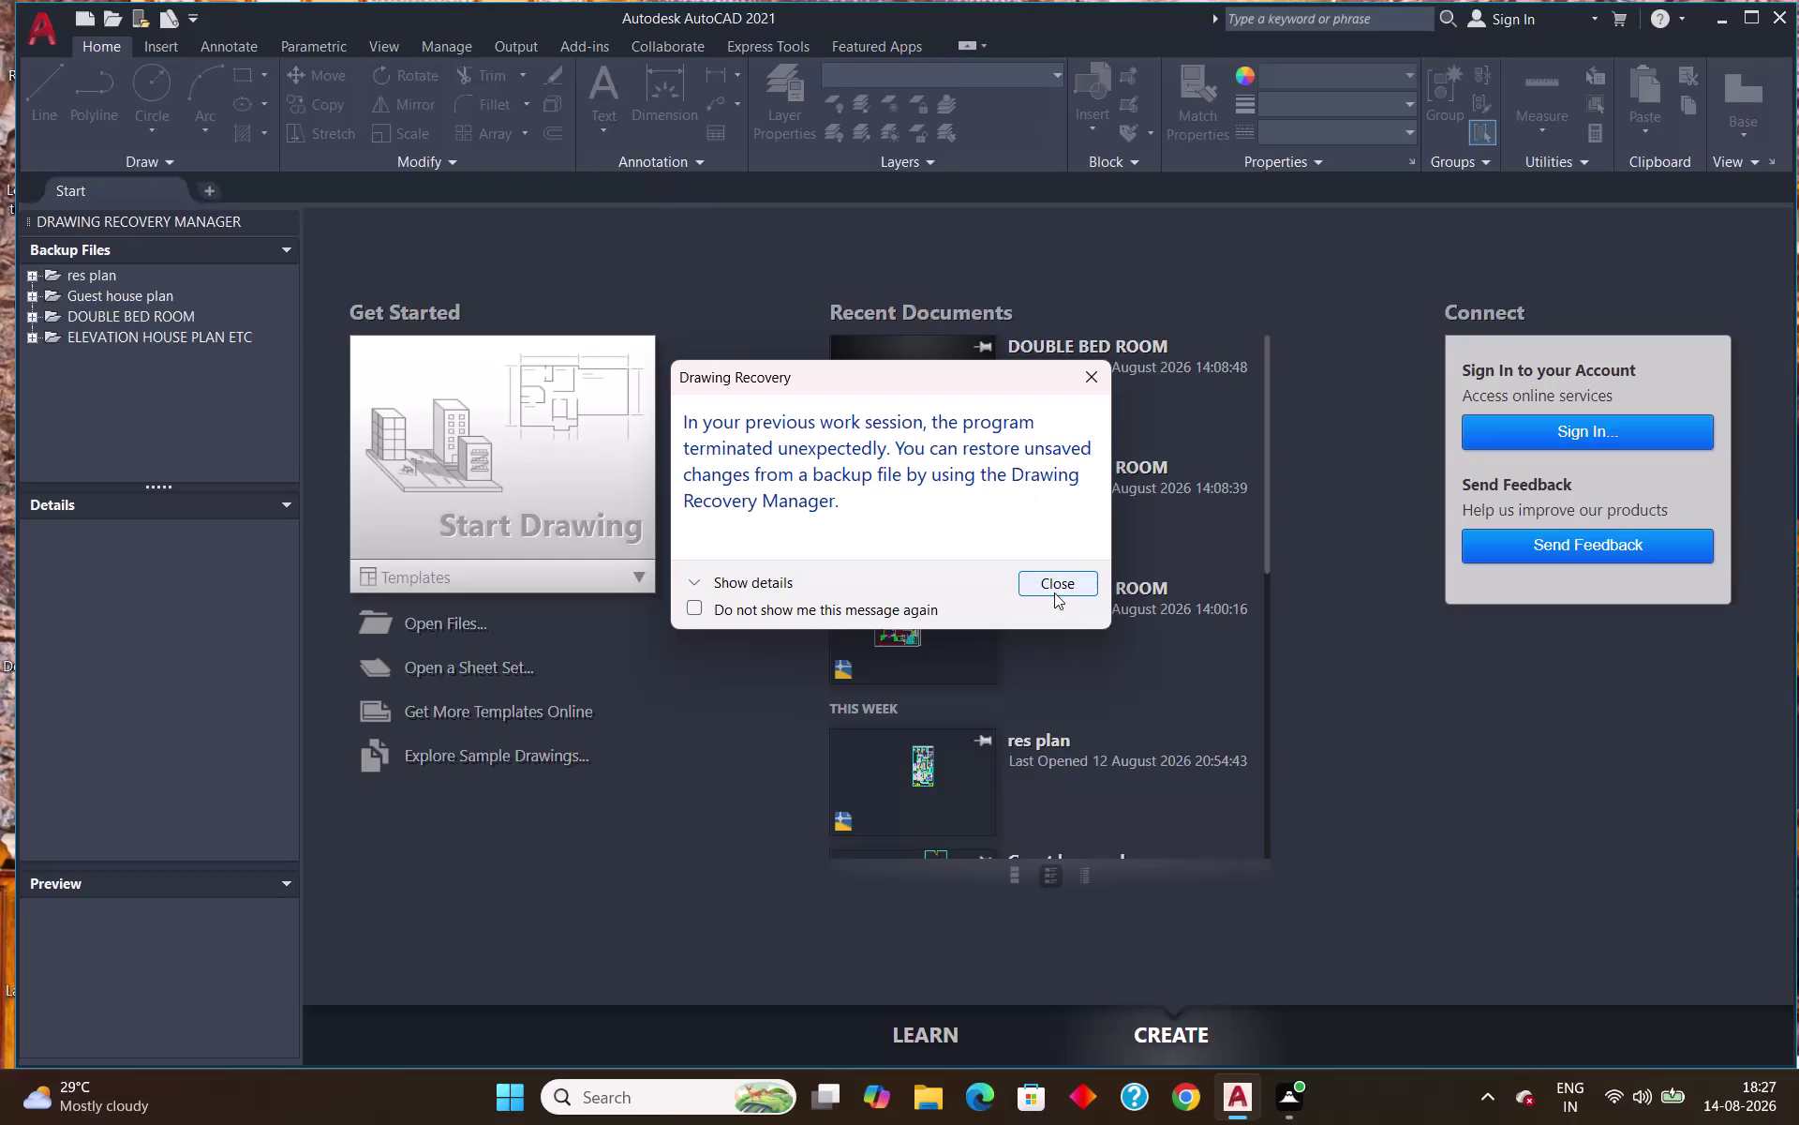
Dismiss the crash-recovery message and close the Drawing Recovery Manager palette.
click(1099, 374)
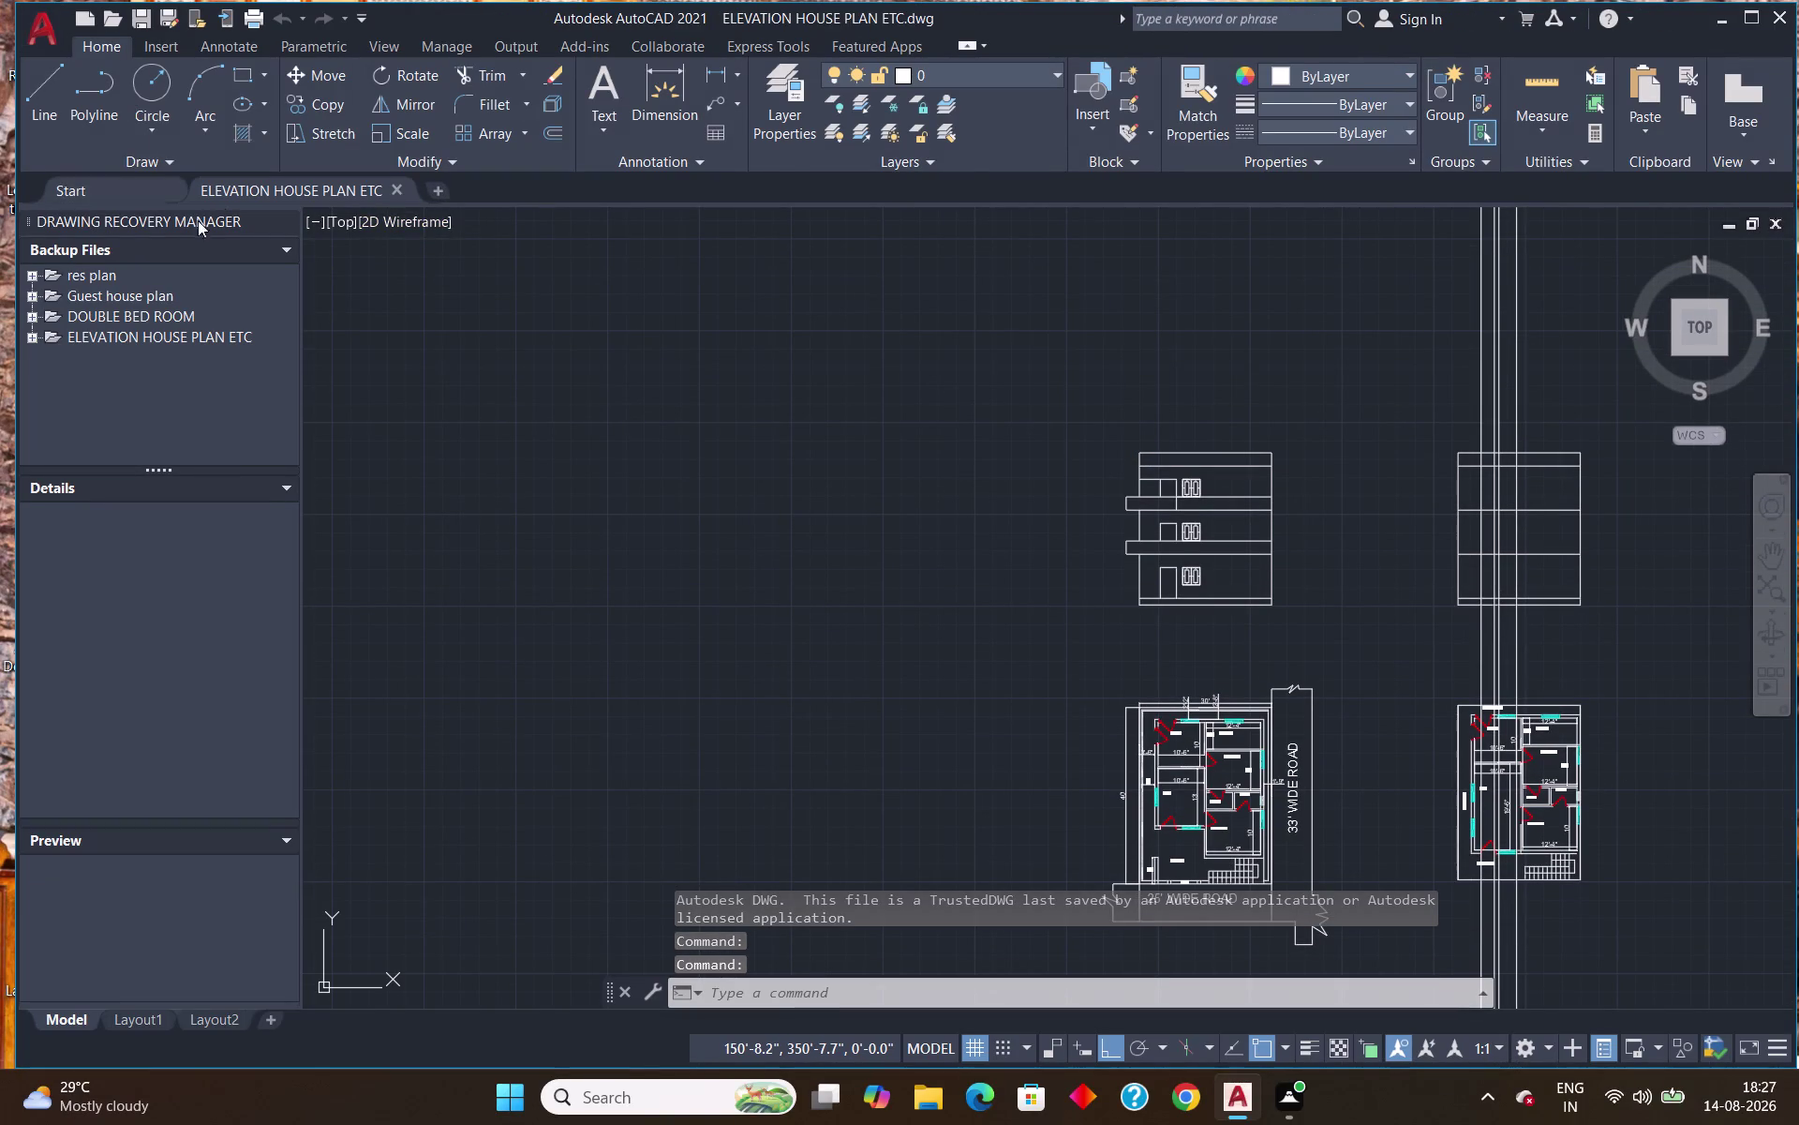
click(282, 219)
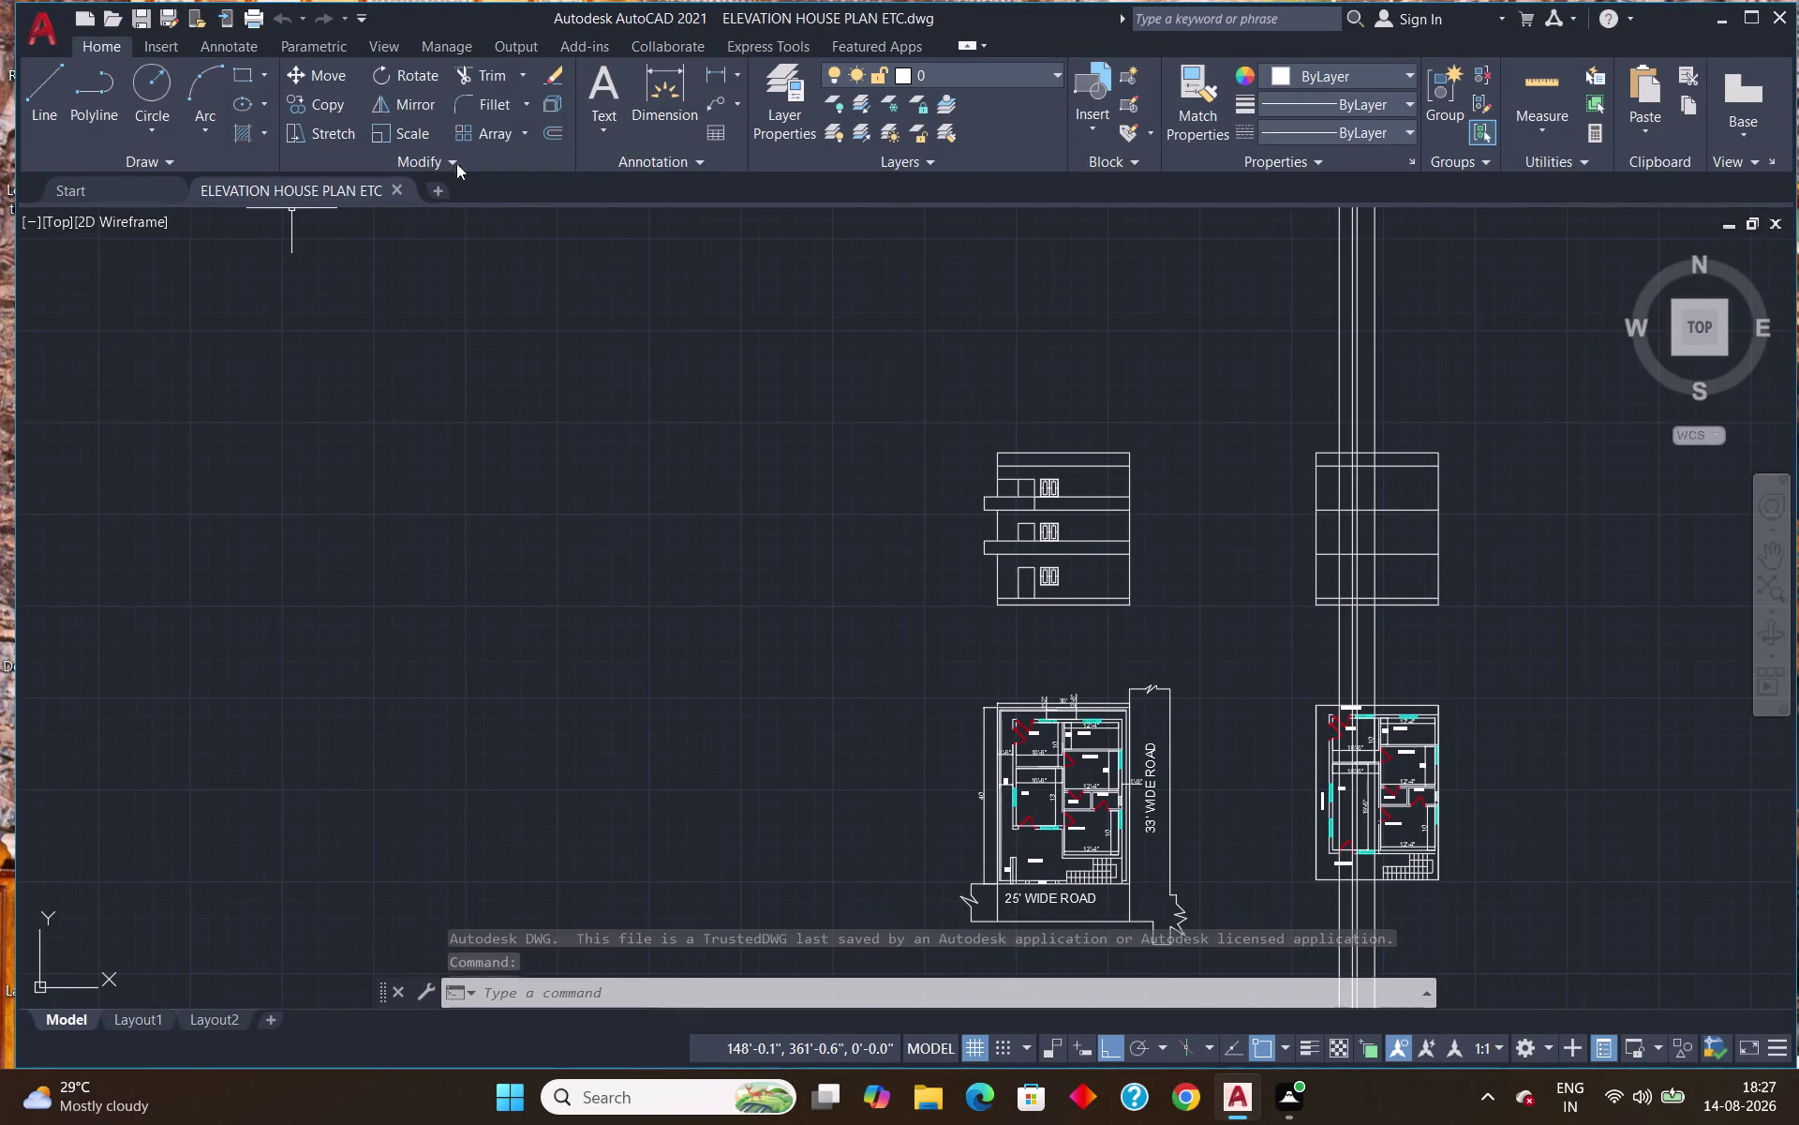
click(1752, 13)
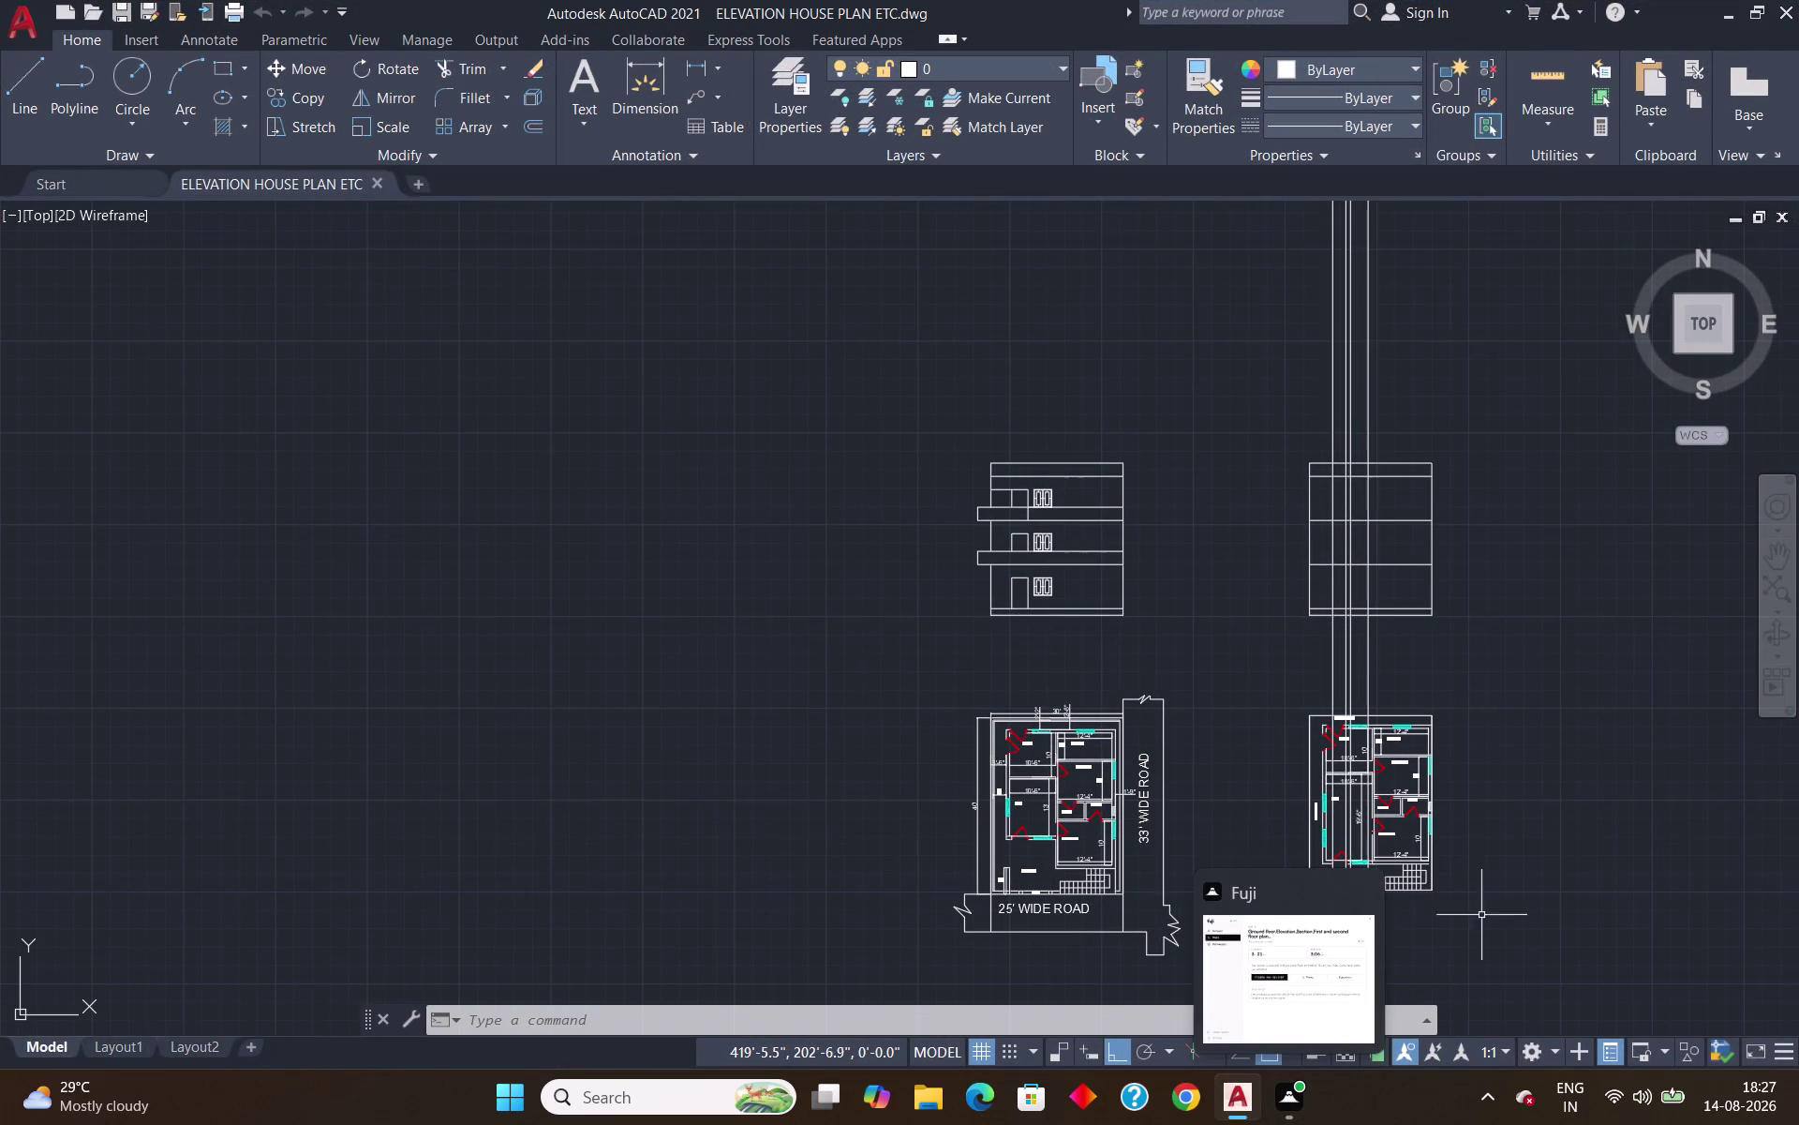
Pan and zoom to frame the house elevation and floor plans together.
scroll(up, 3)
middle_drag(1484, 904, 1448, 913)
scroll(down, 3)
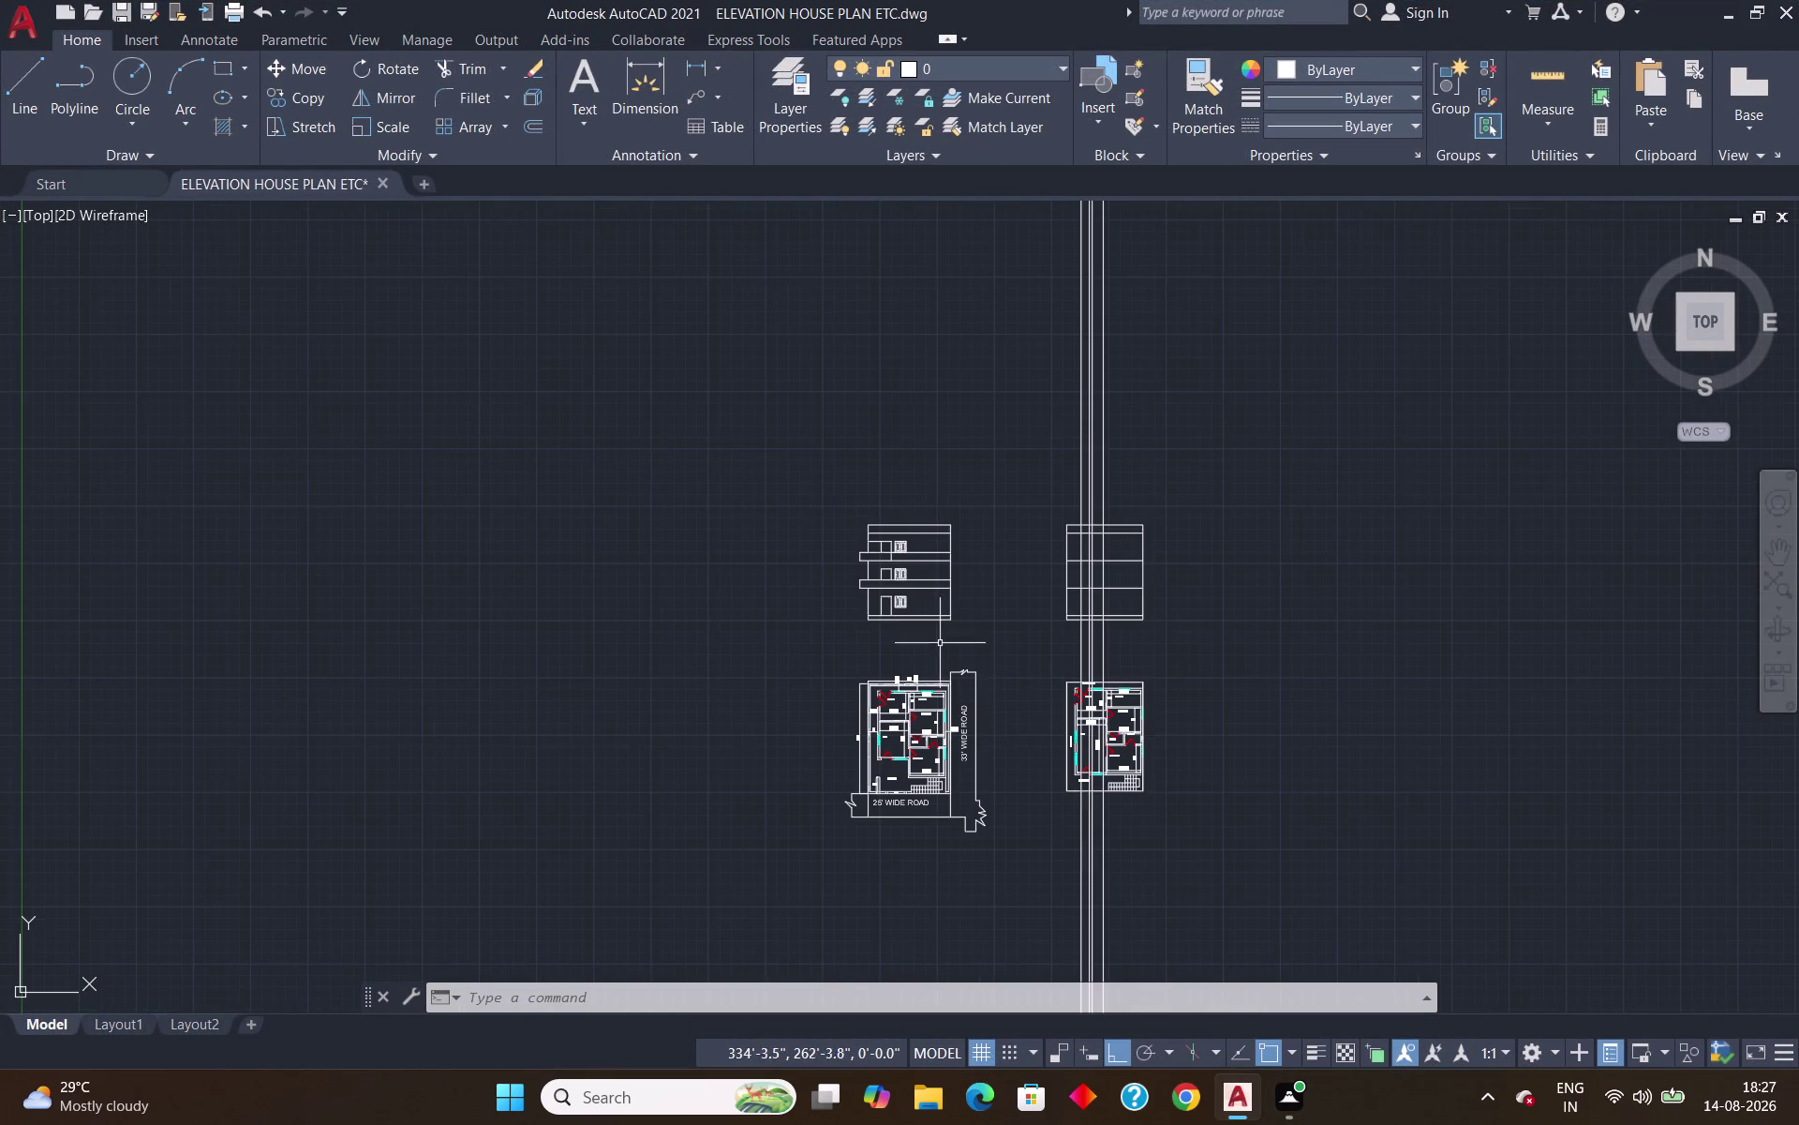
scroll(up, 3)
scroll(down, 3)
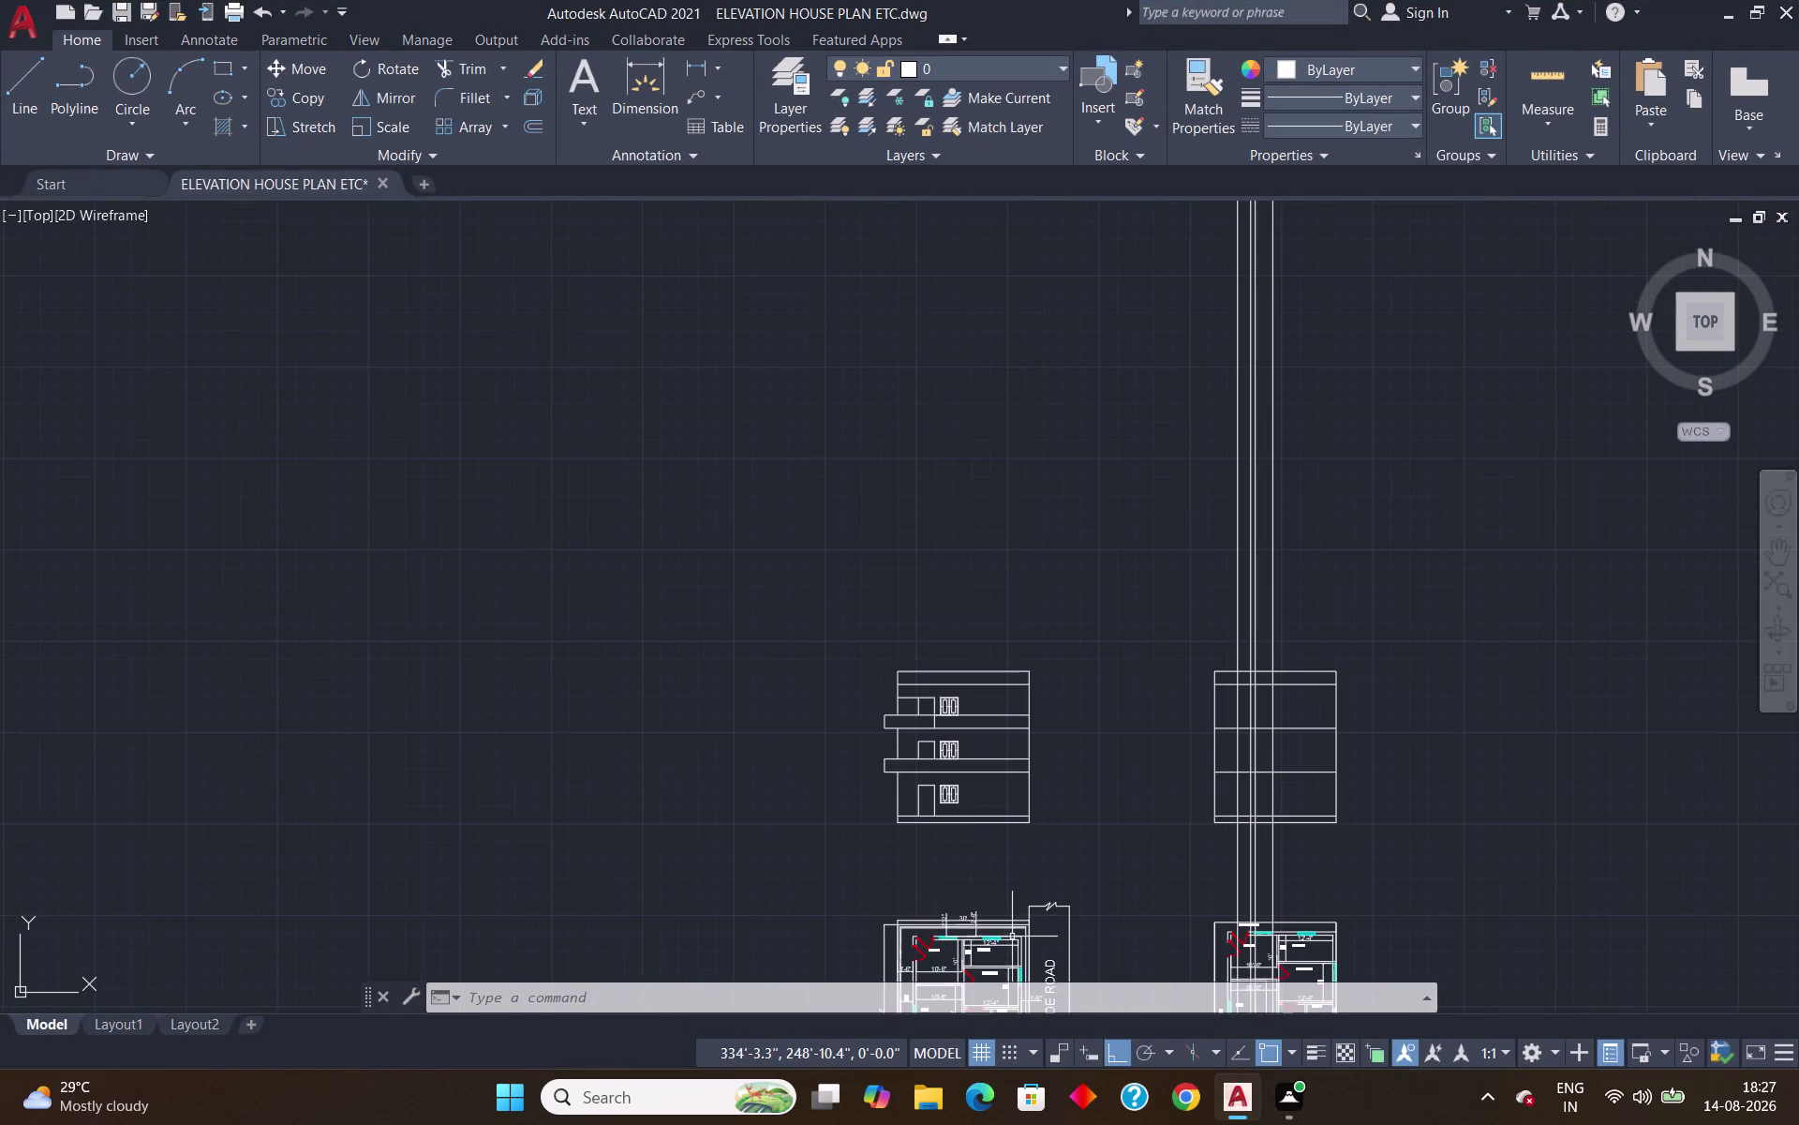
middle_drag(1014, 939, 932, 799)
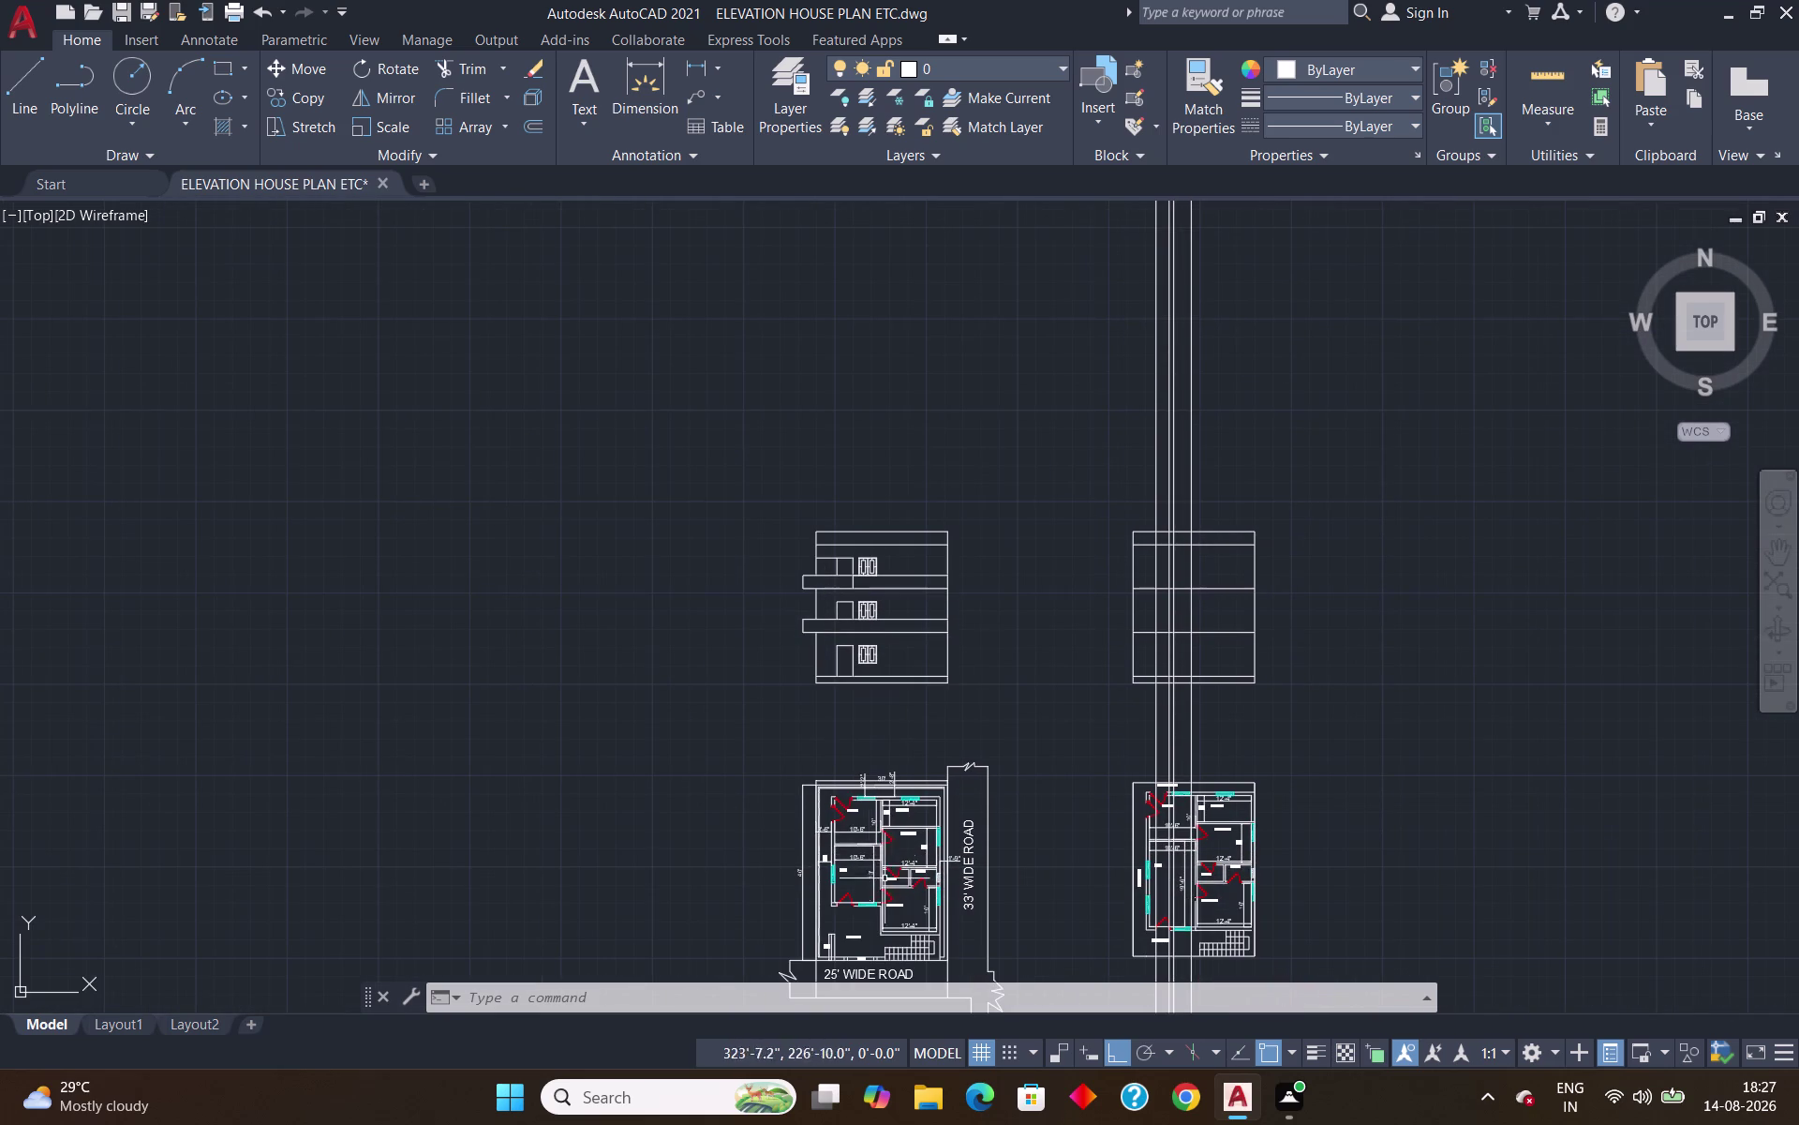
middle_drag(906, 925, 867, 778)
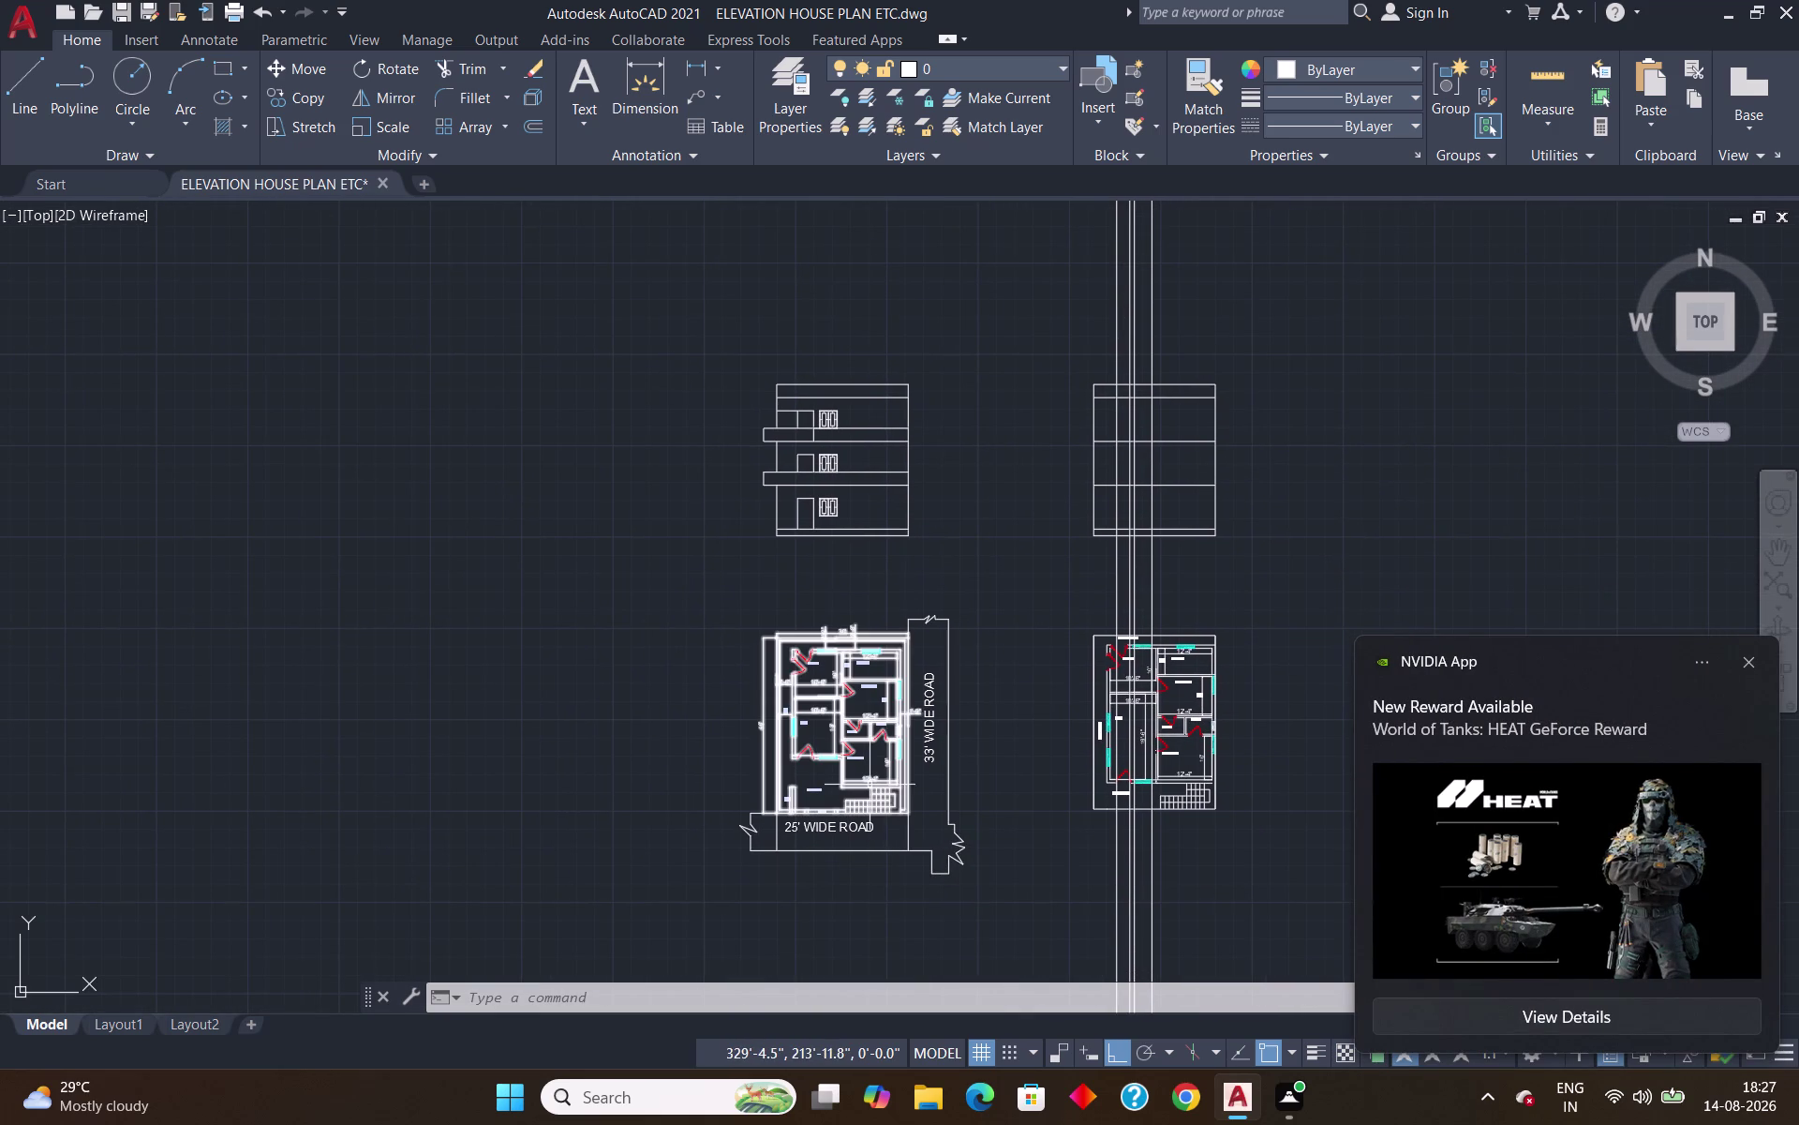
scroll(up, 3)
scroll(down, 3)
scroll(up, 3)
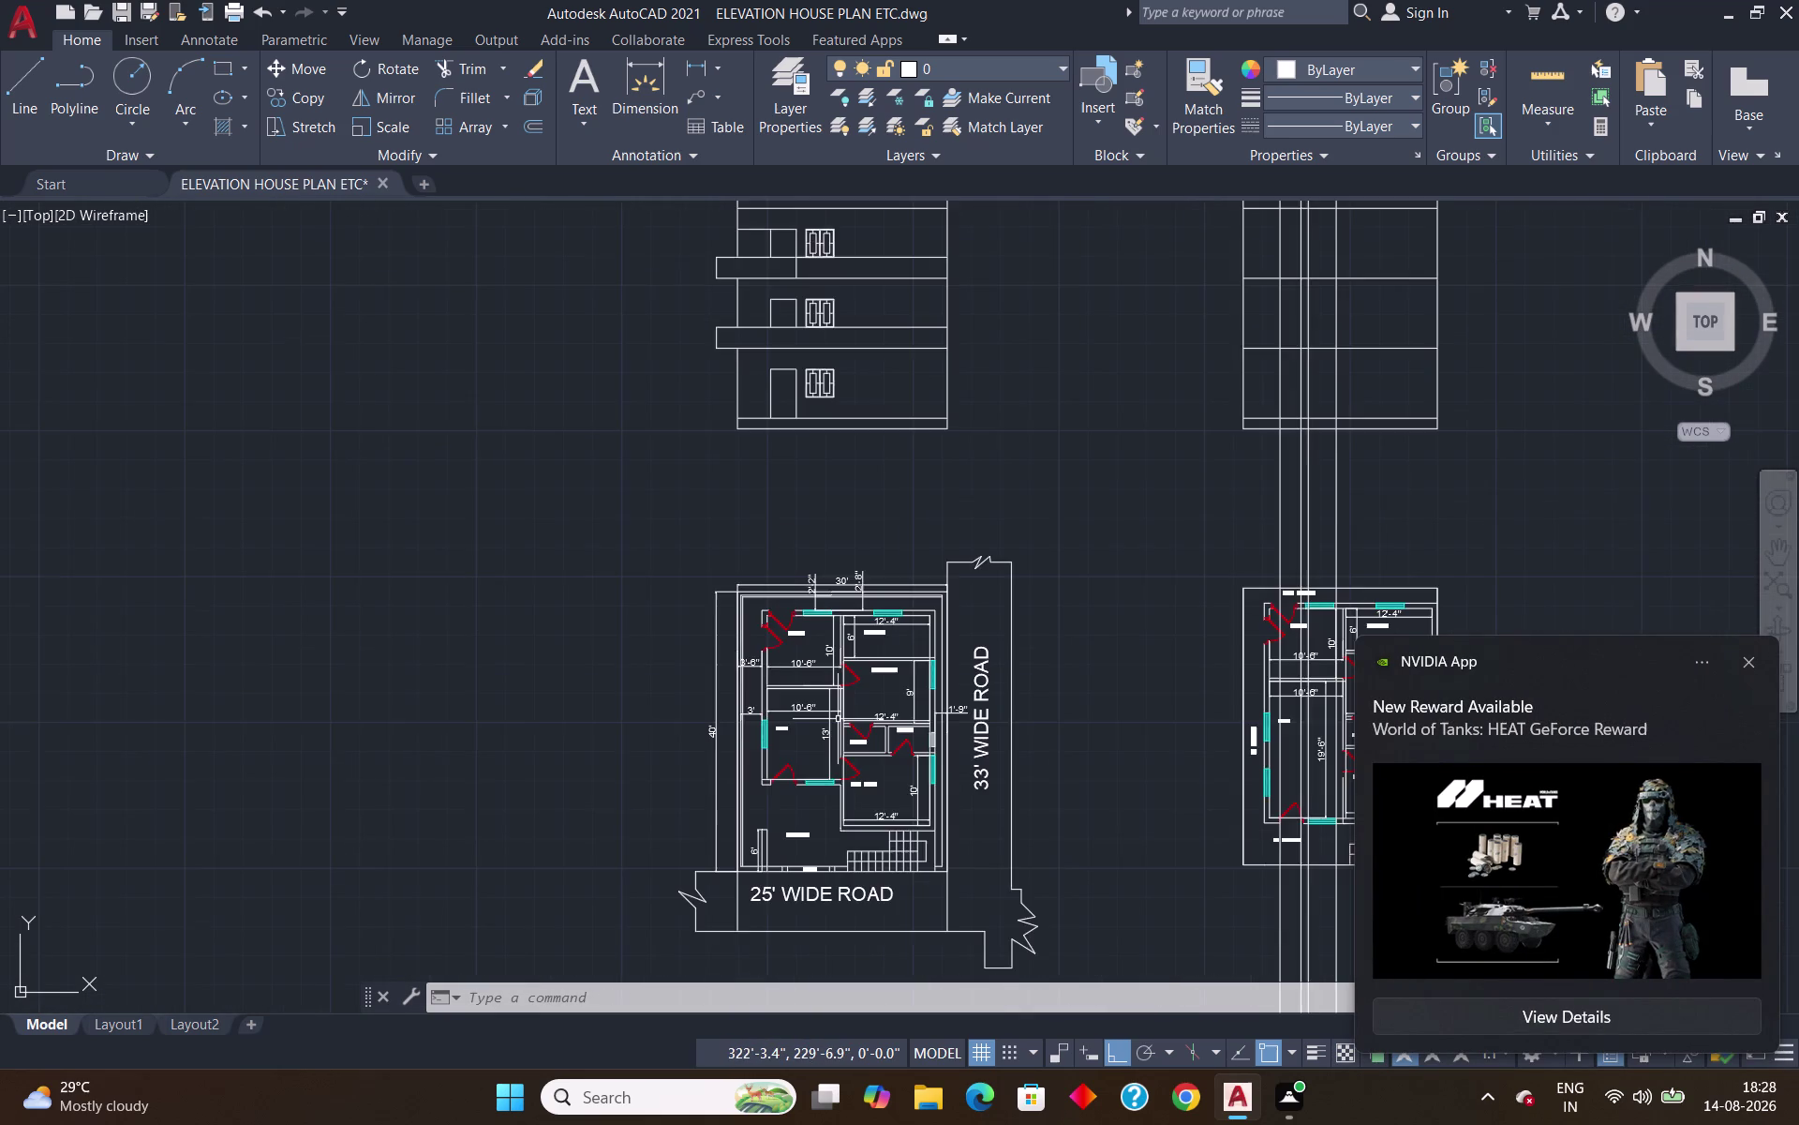
scroll(down, 3)
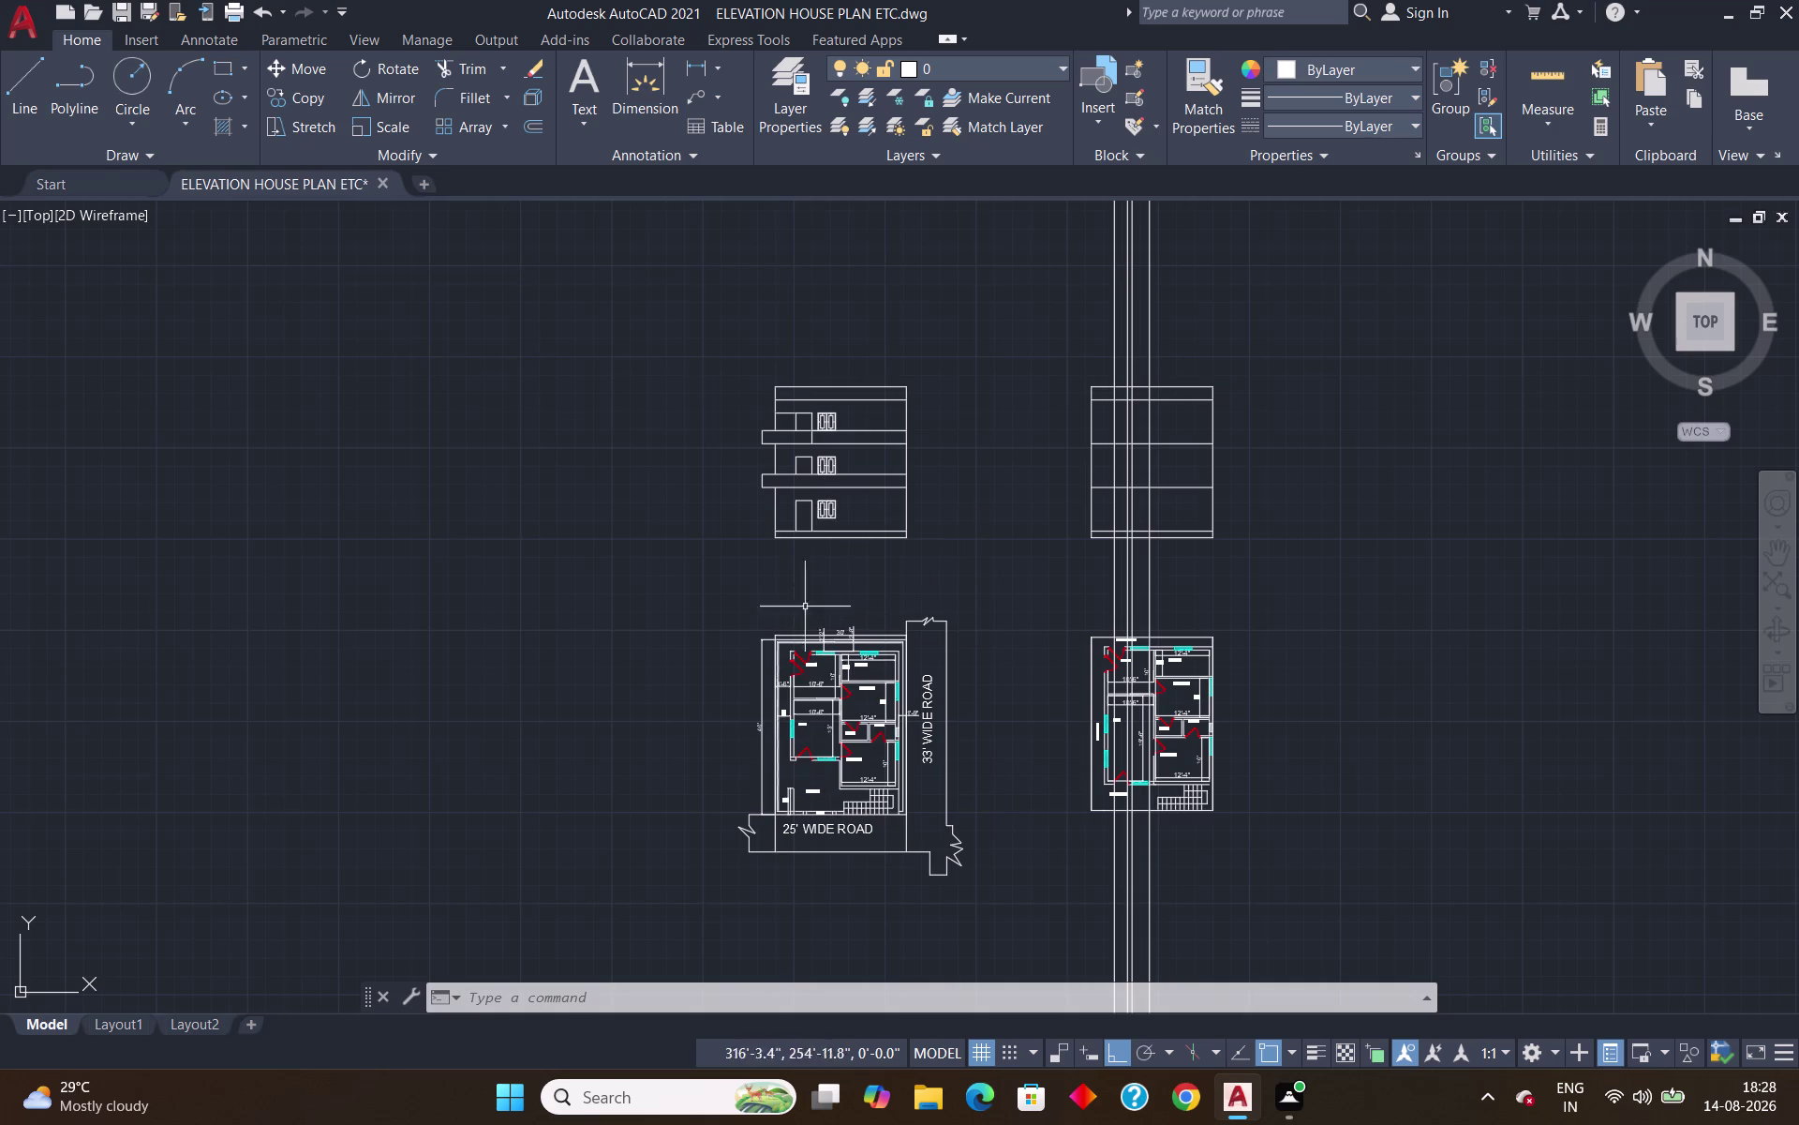
scroll(up, 3)
Draw a short ground line extending left from the elevation's bottom-left corner.
key(l)
key(Return)
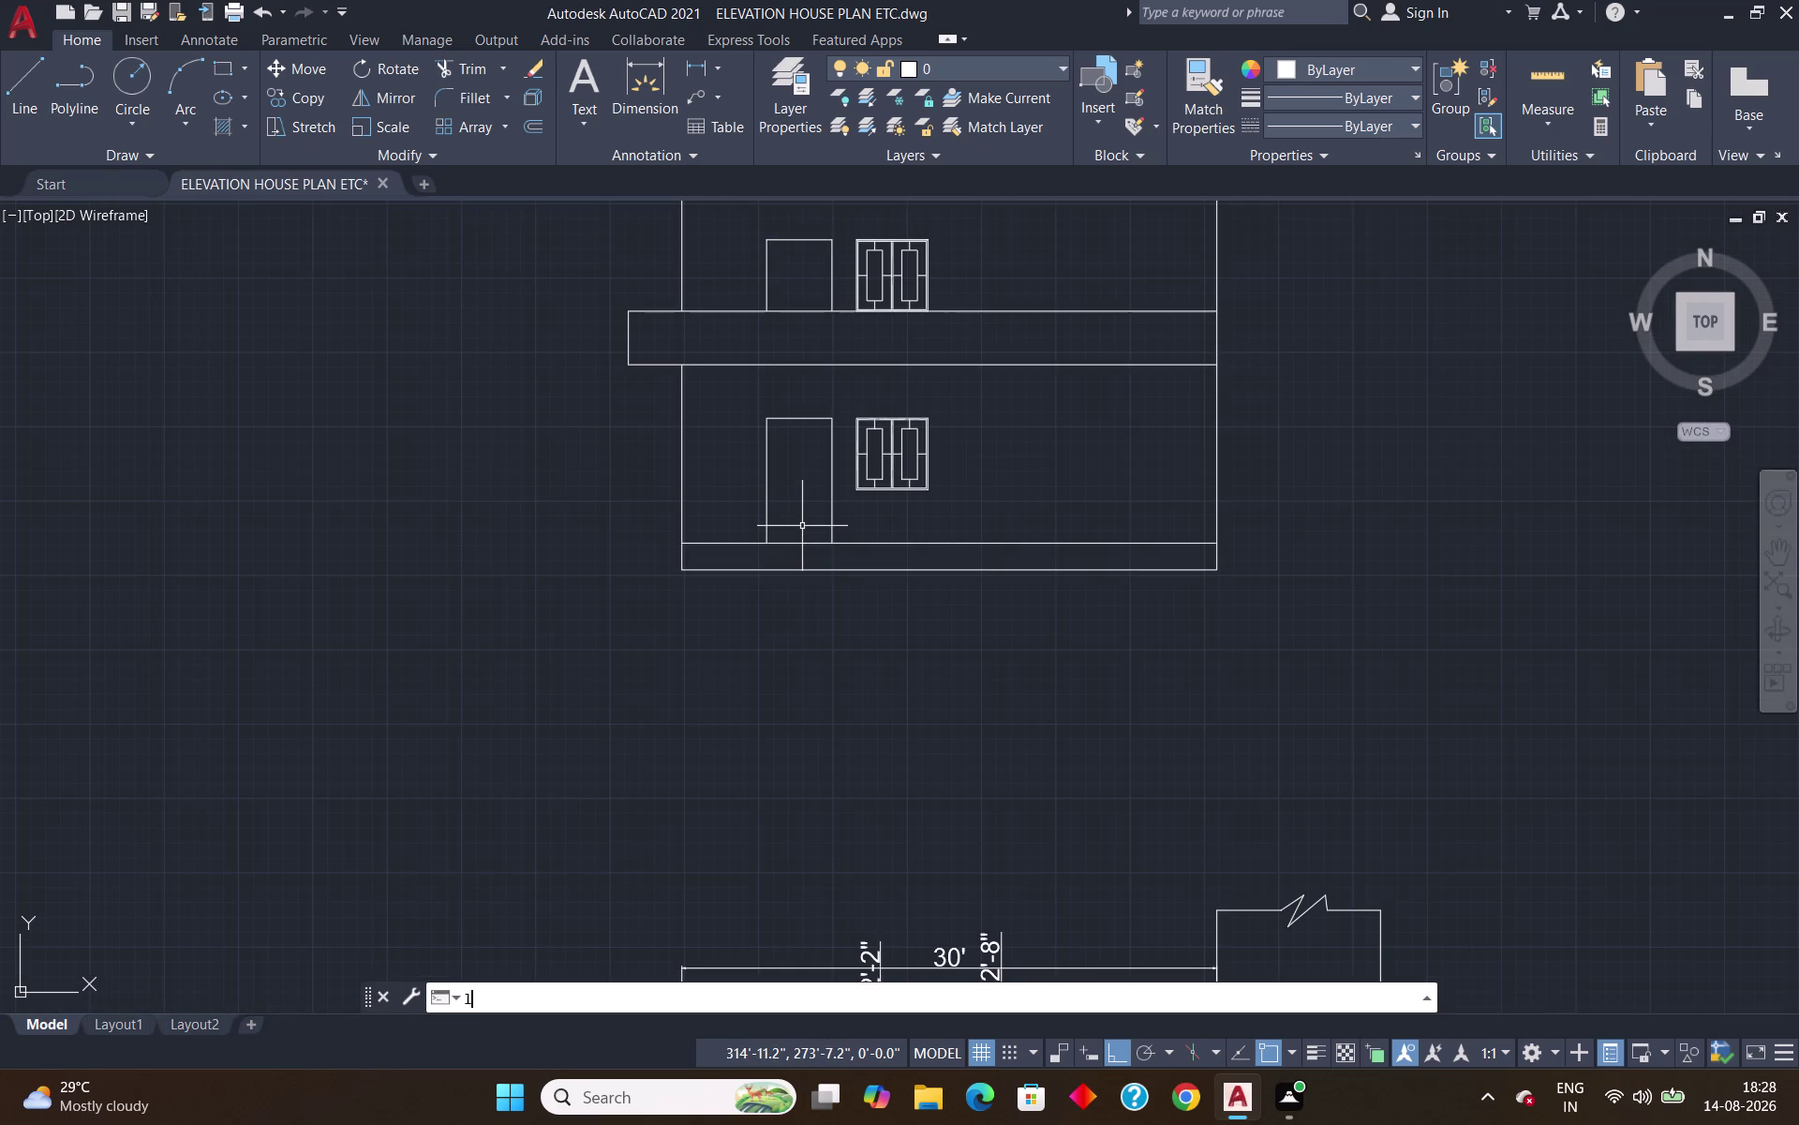
click(681, 571)
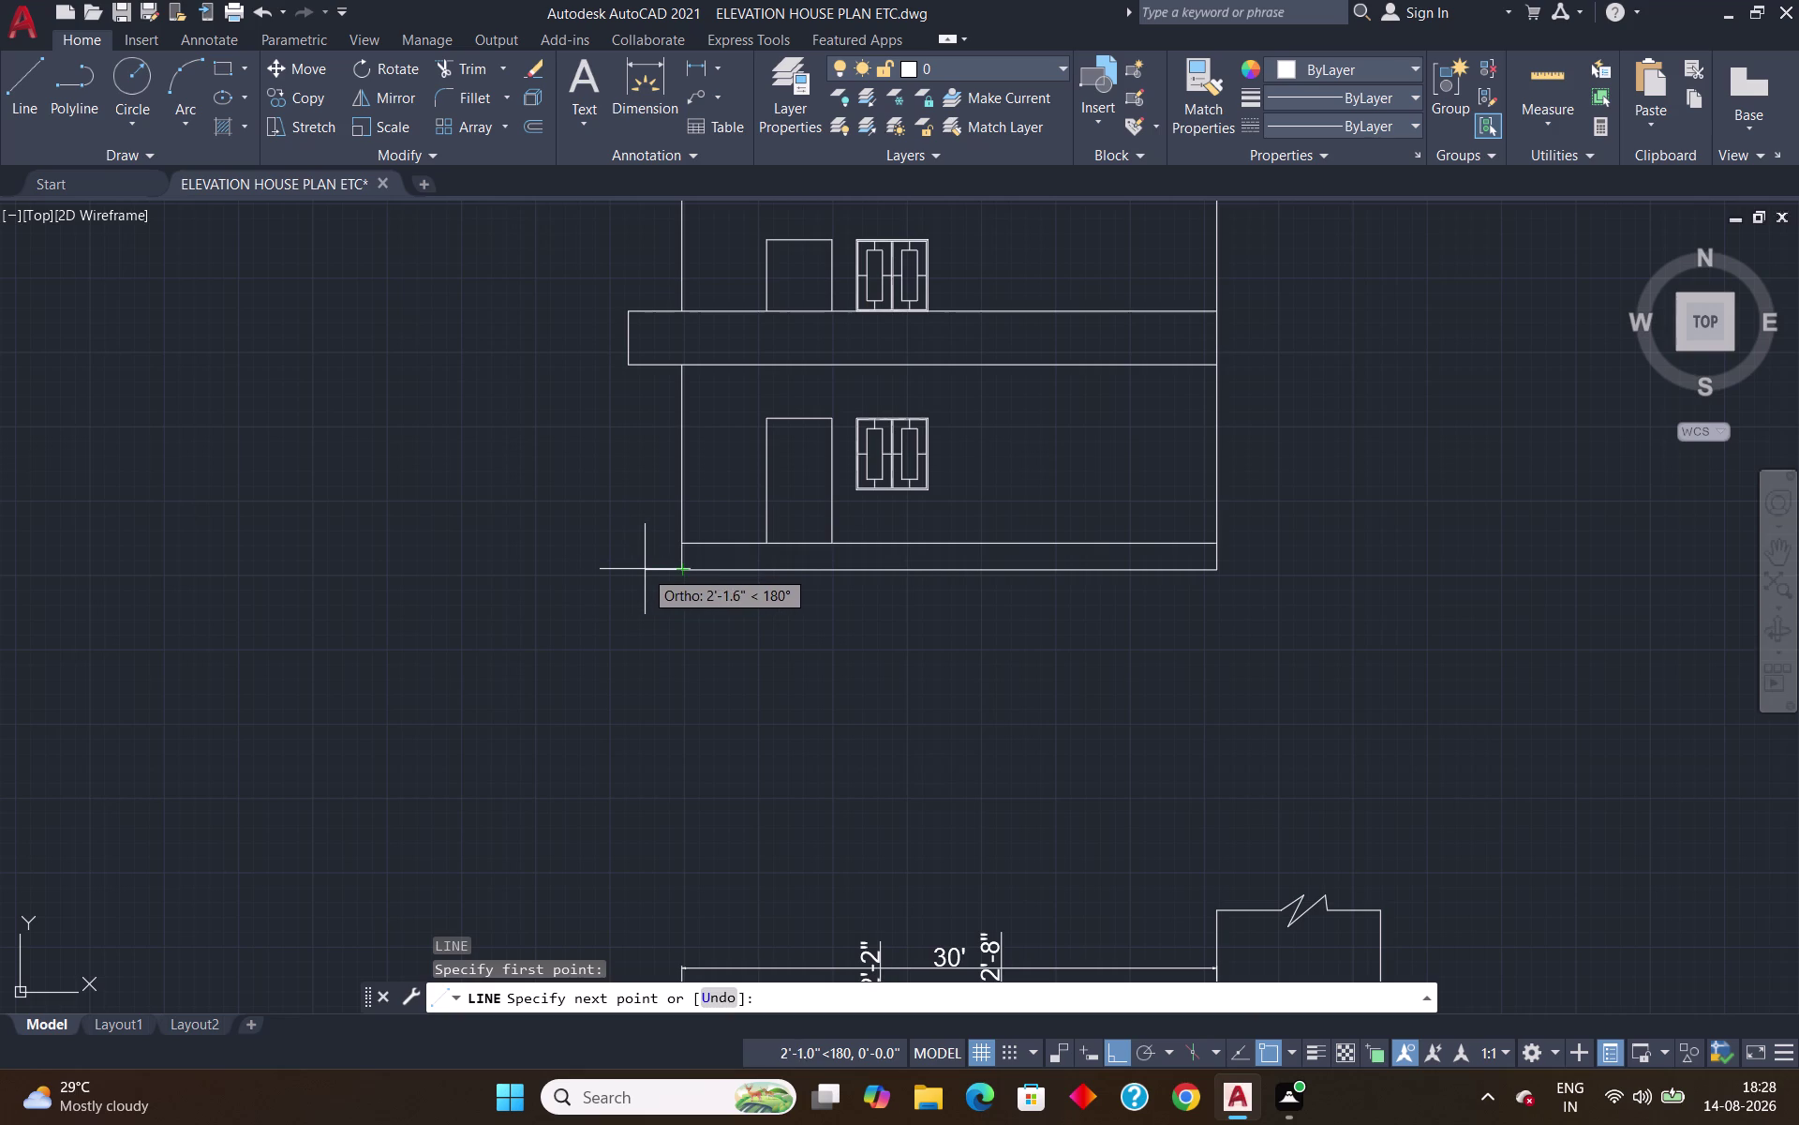
click(650, 572)
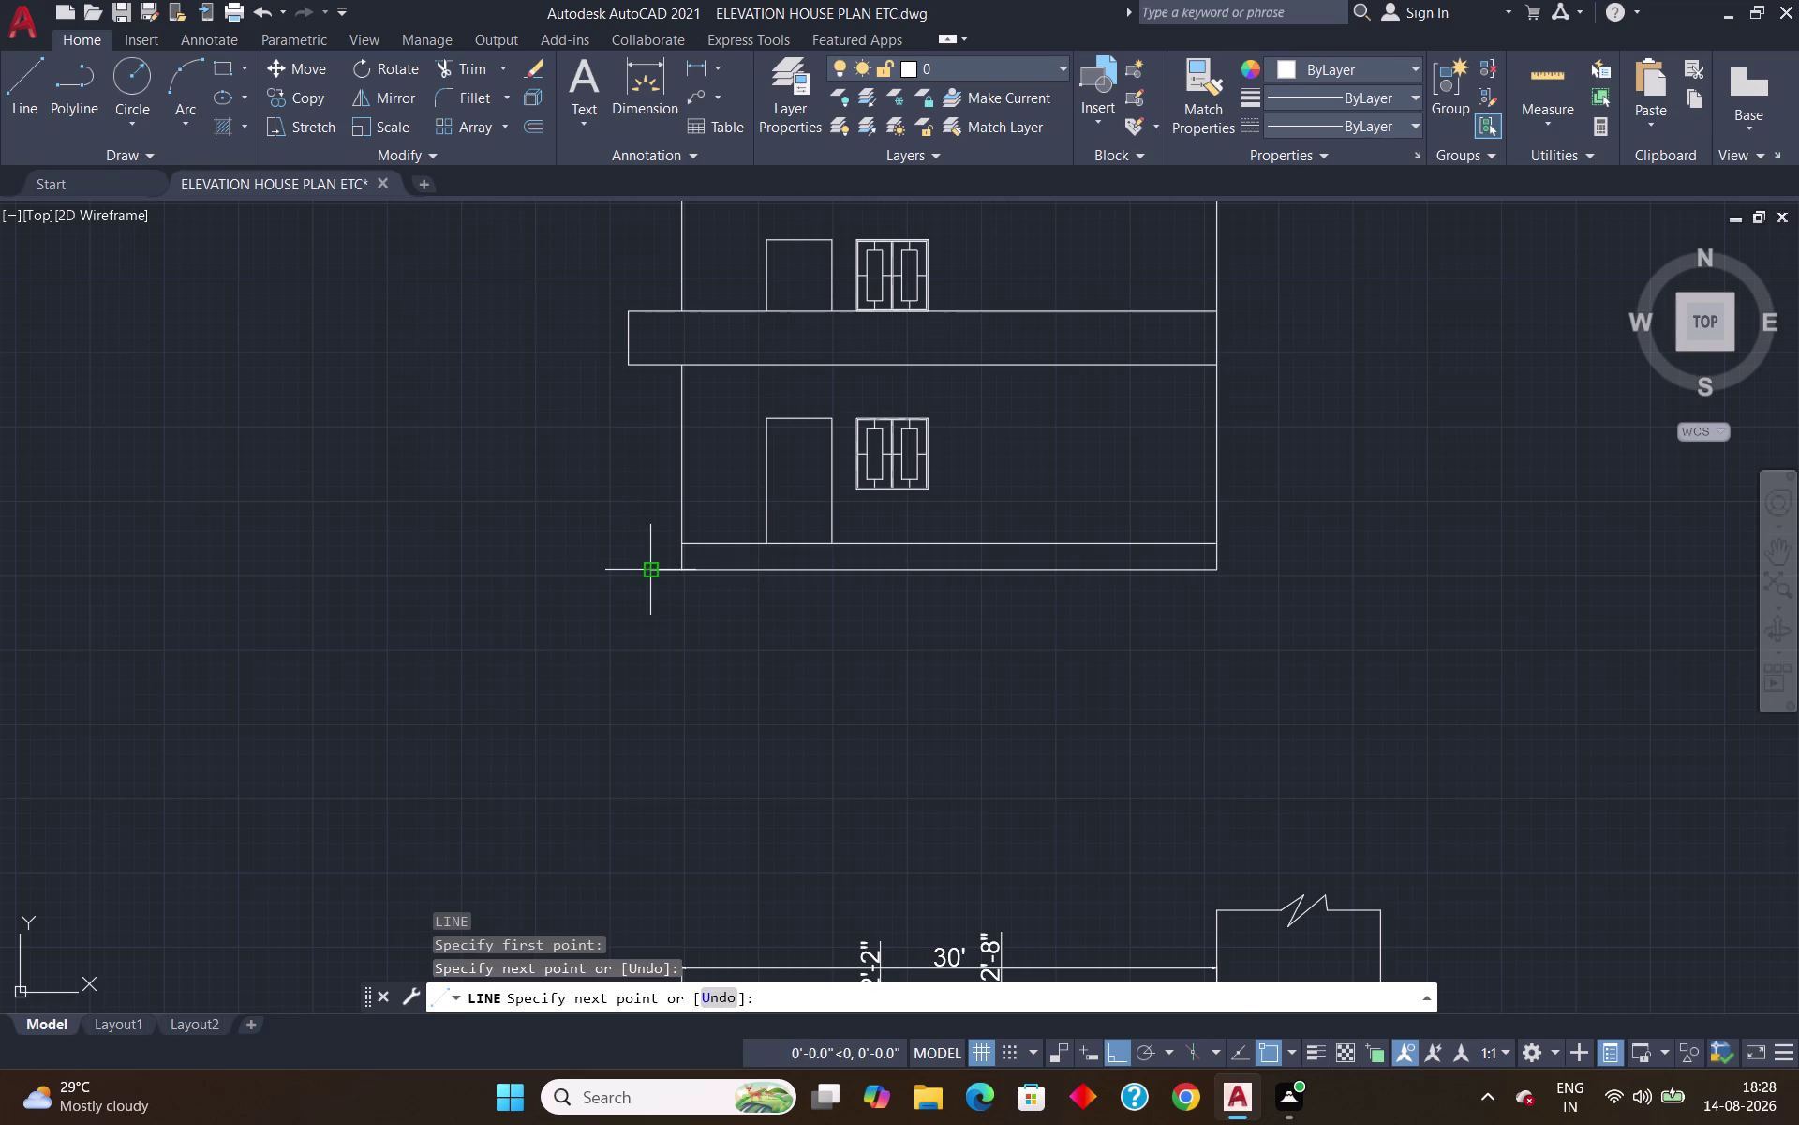
key(Return)
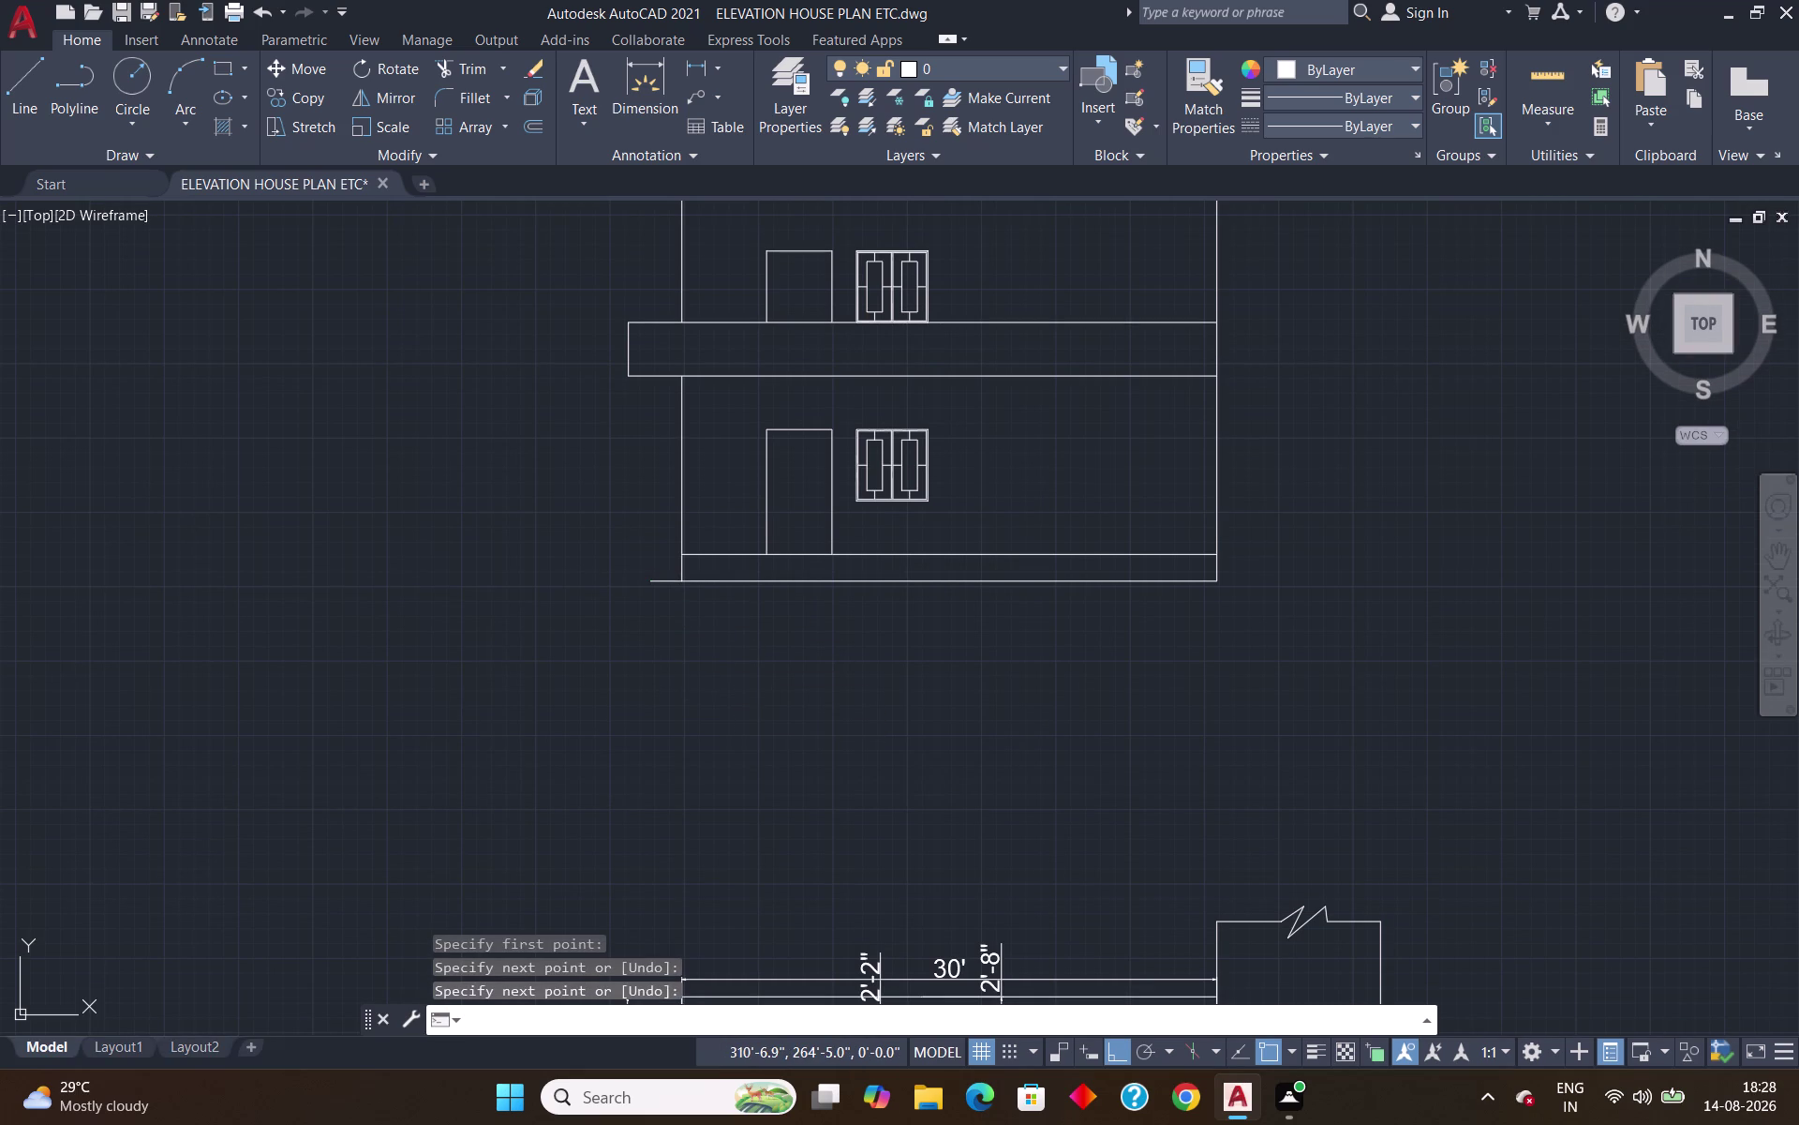
Draw a matching ground line extending right from the base's right corner.
key(space)
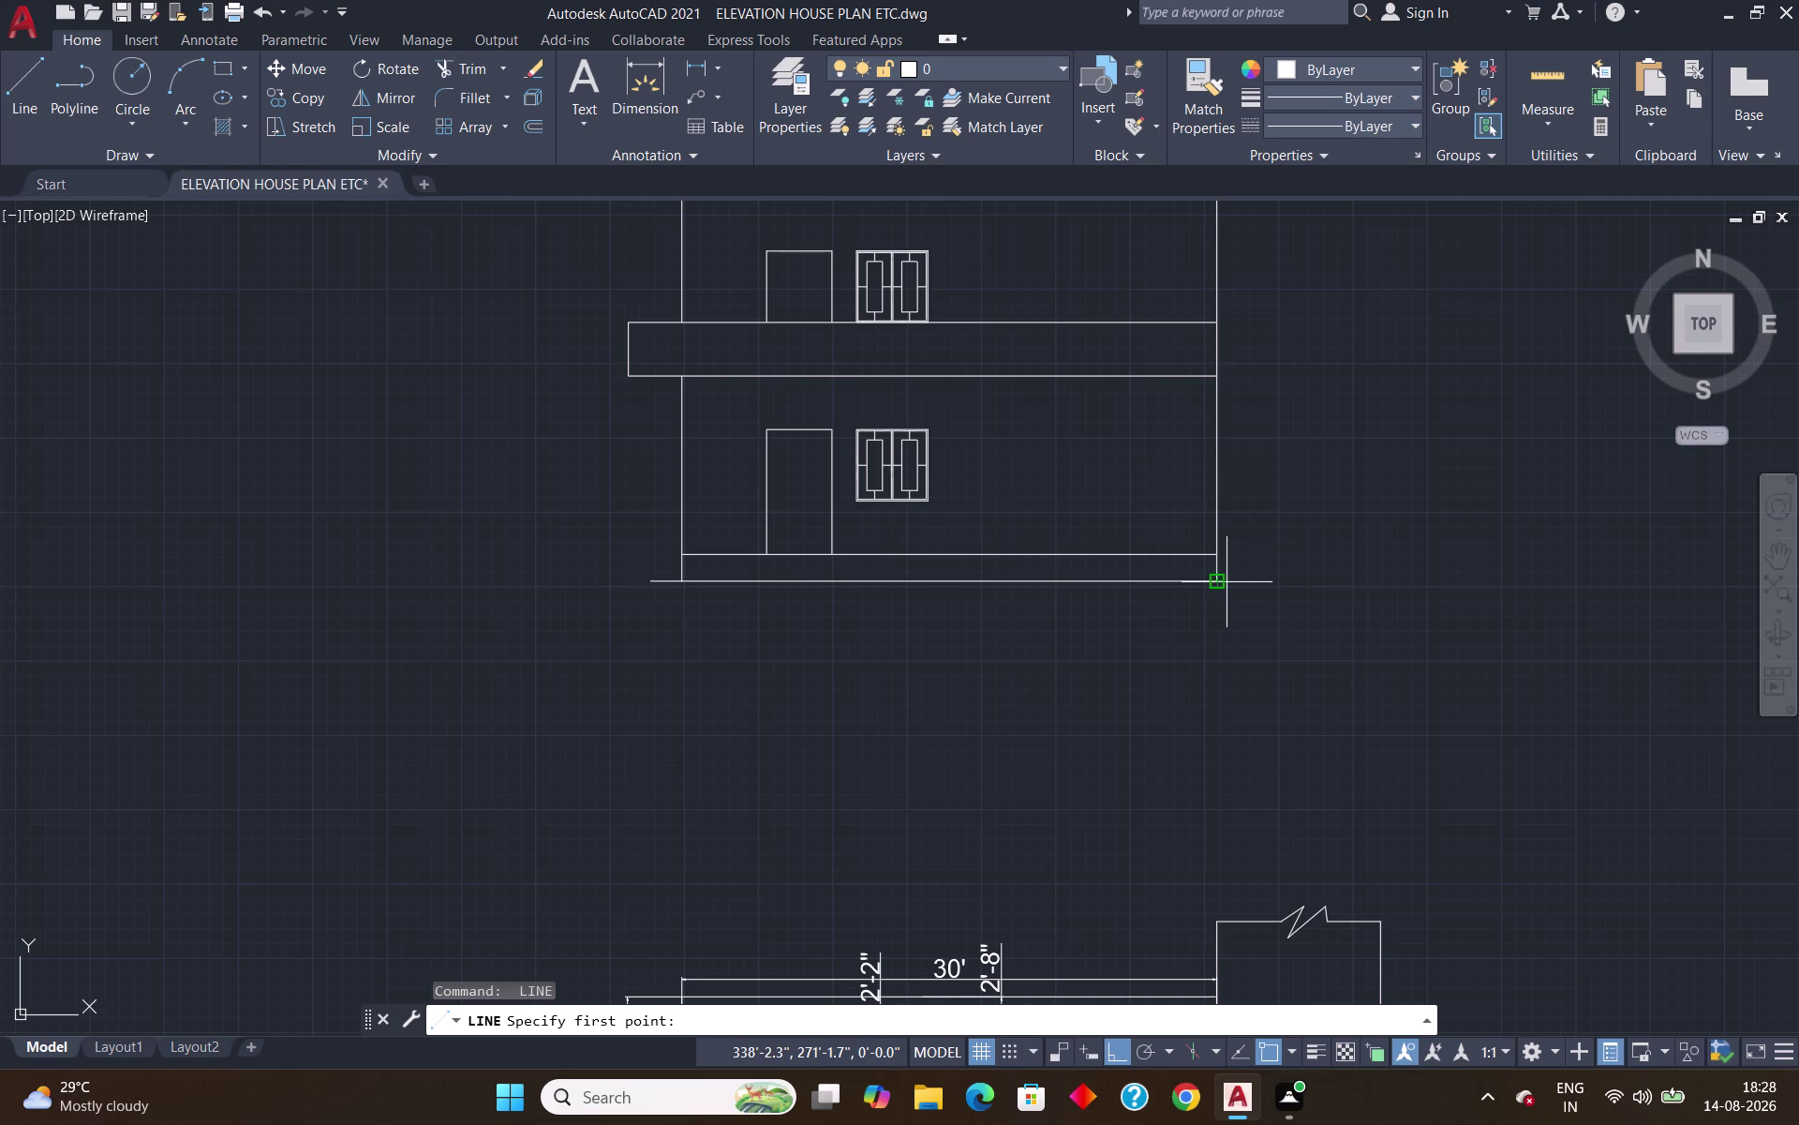
click(1212, 580)
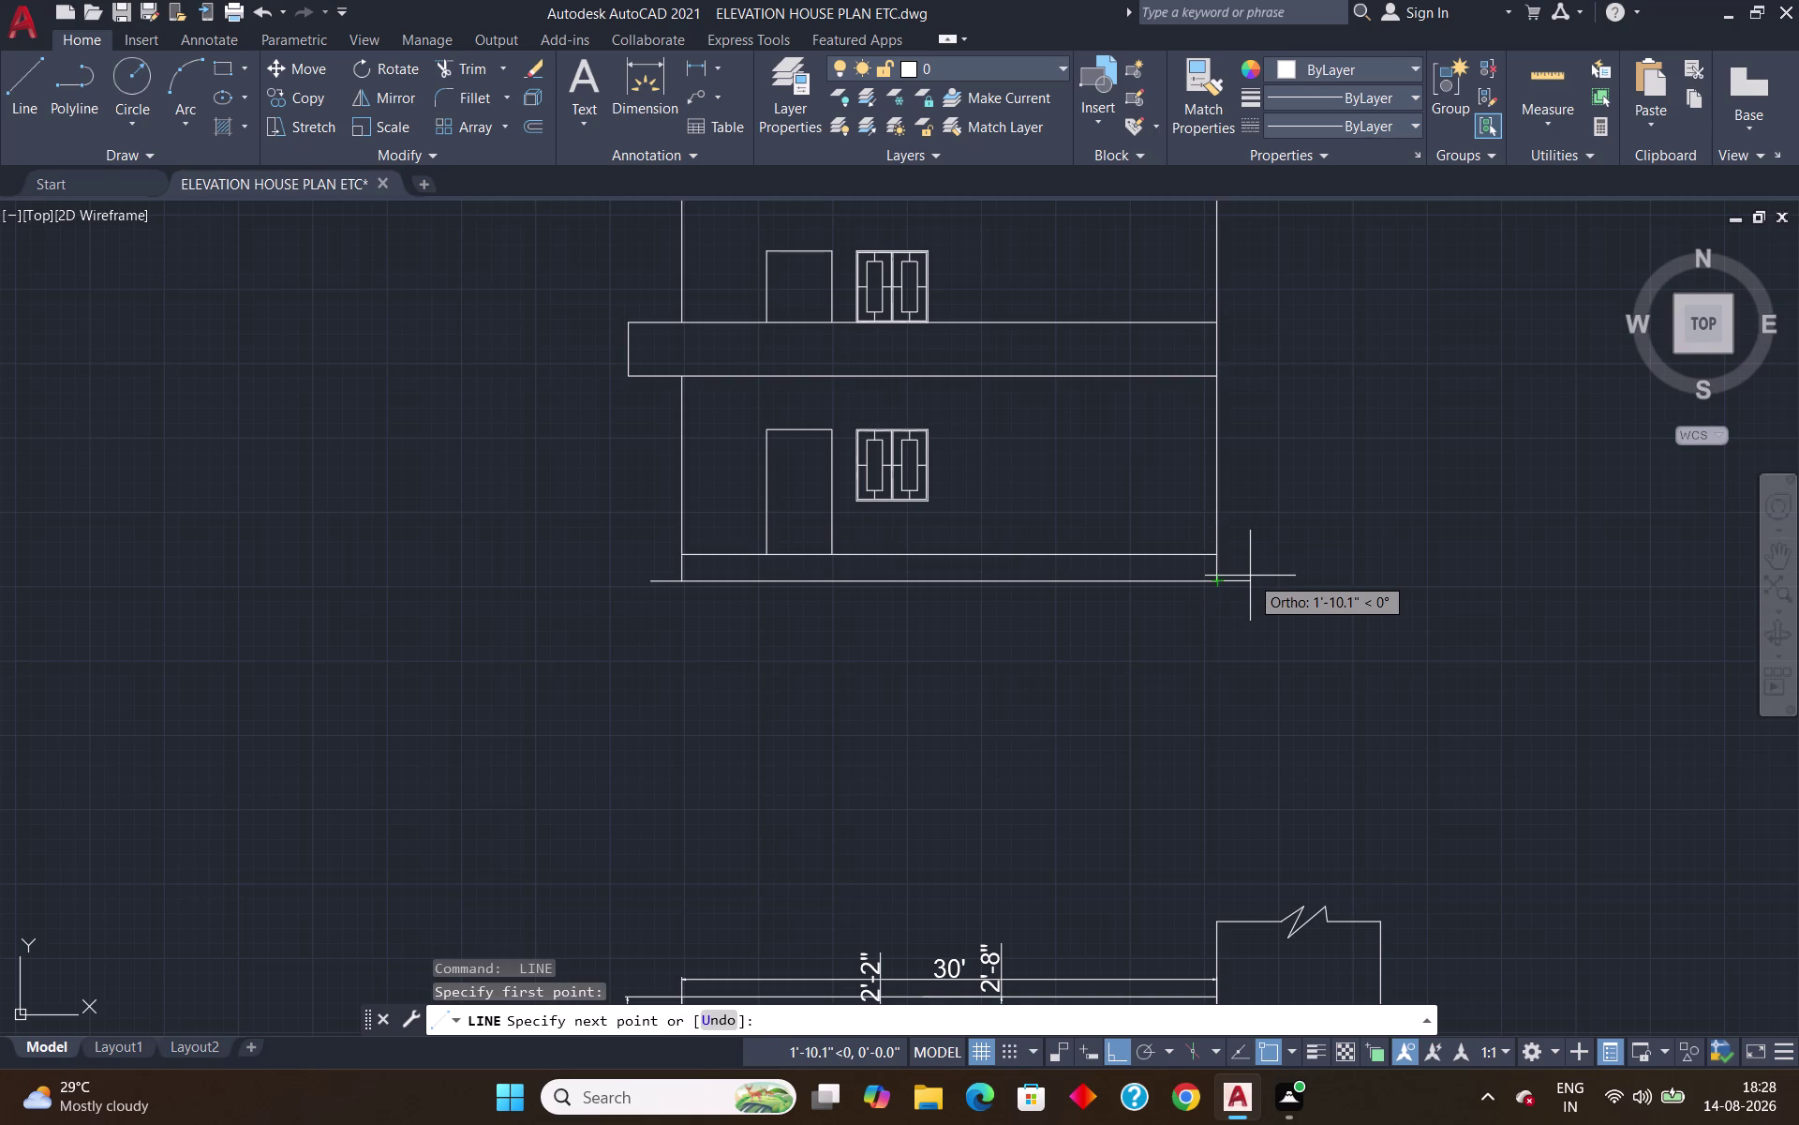
click(1252, 575)
key(Return)
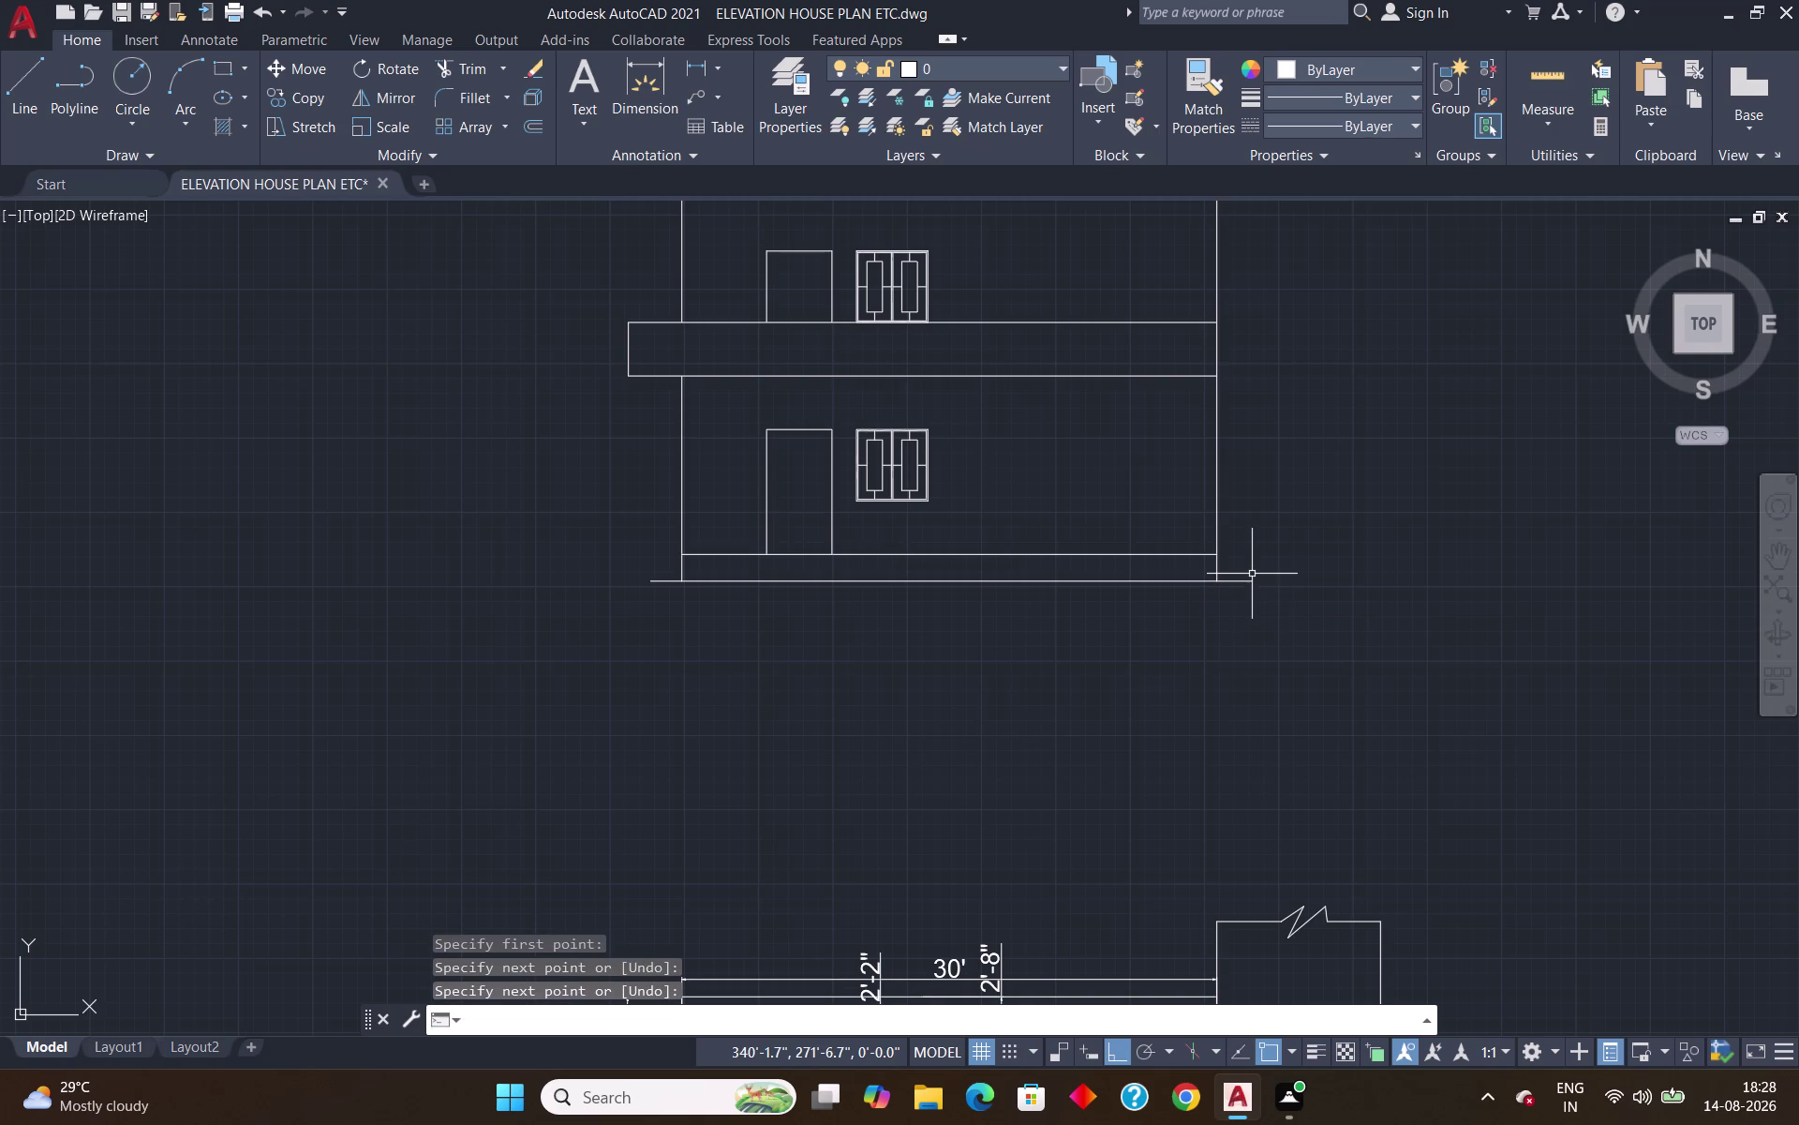
scroll(down, 3)
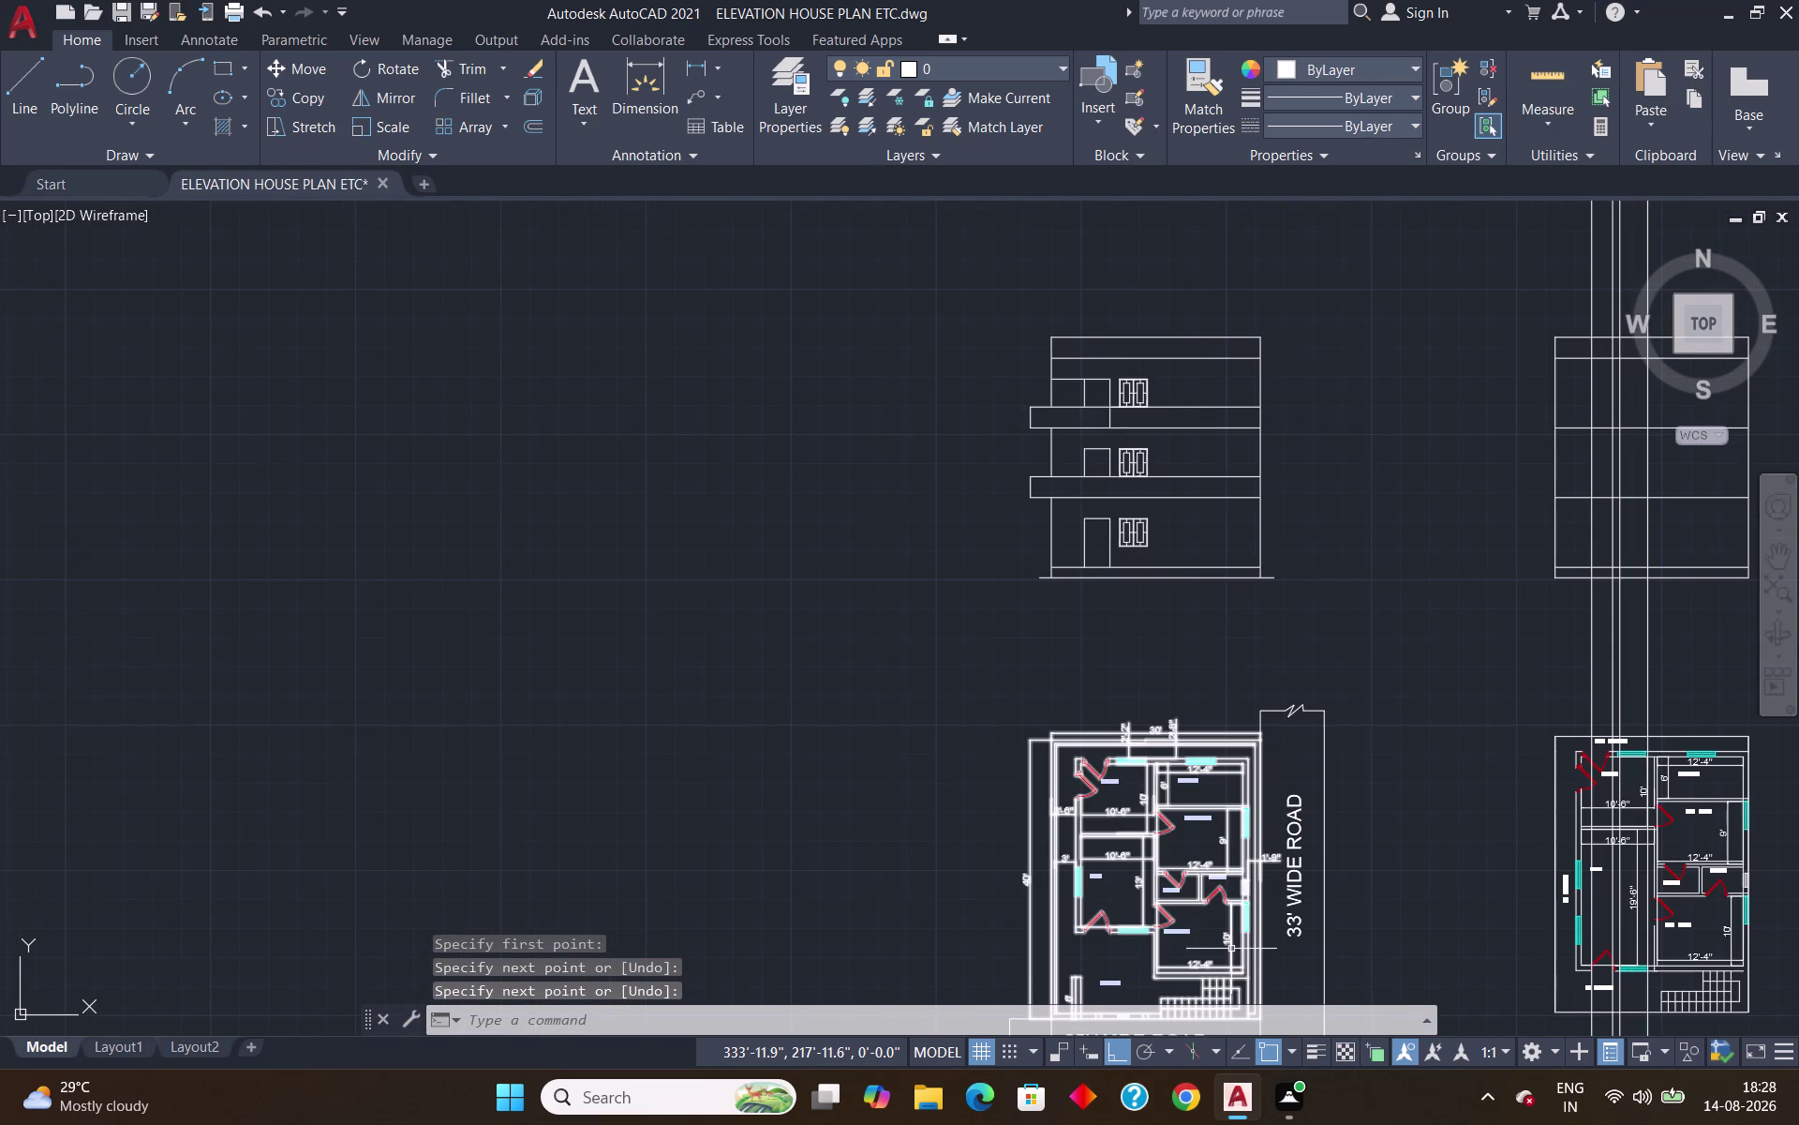
scroll(up, 3)
middle_drag(1218, 933, 1212, 912)
scroll(down, 3)
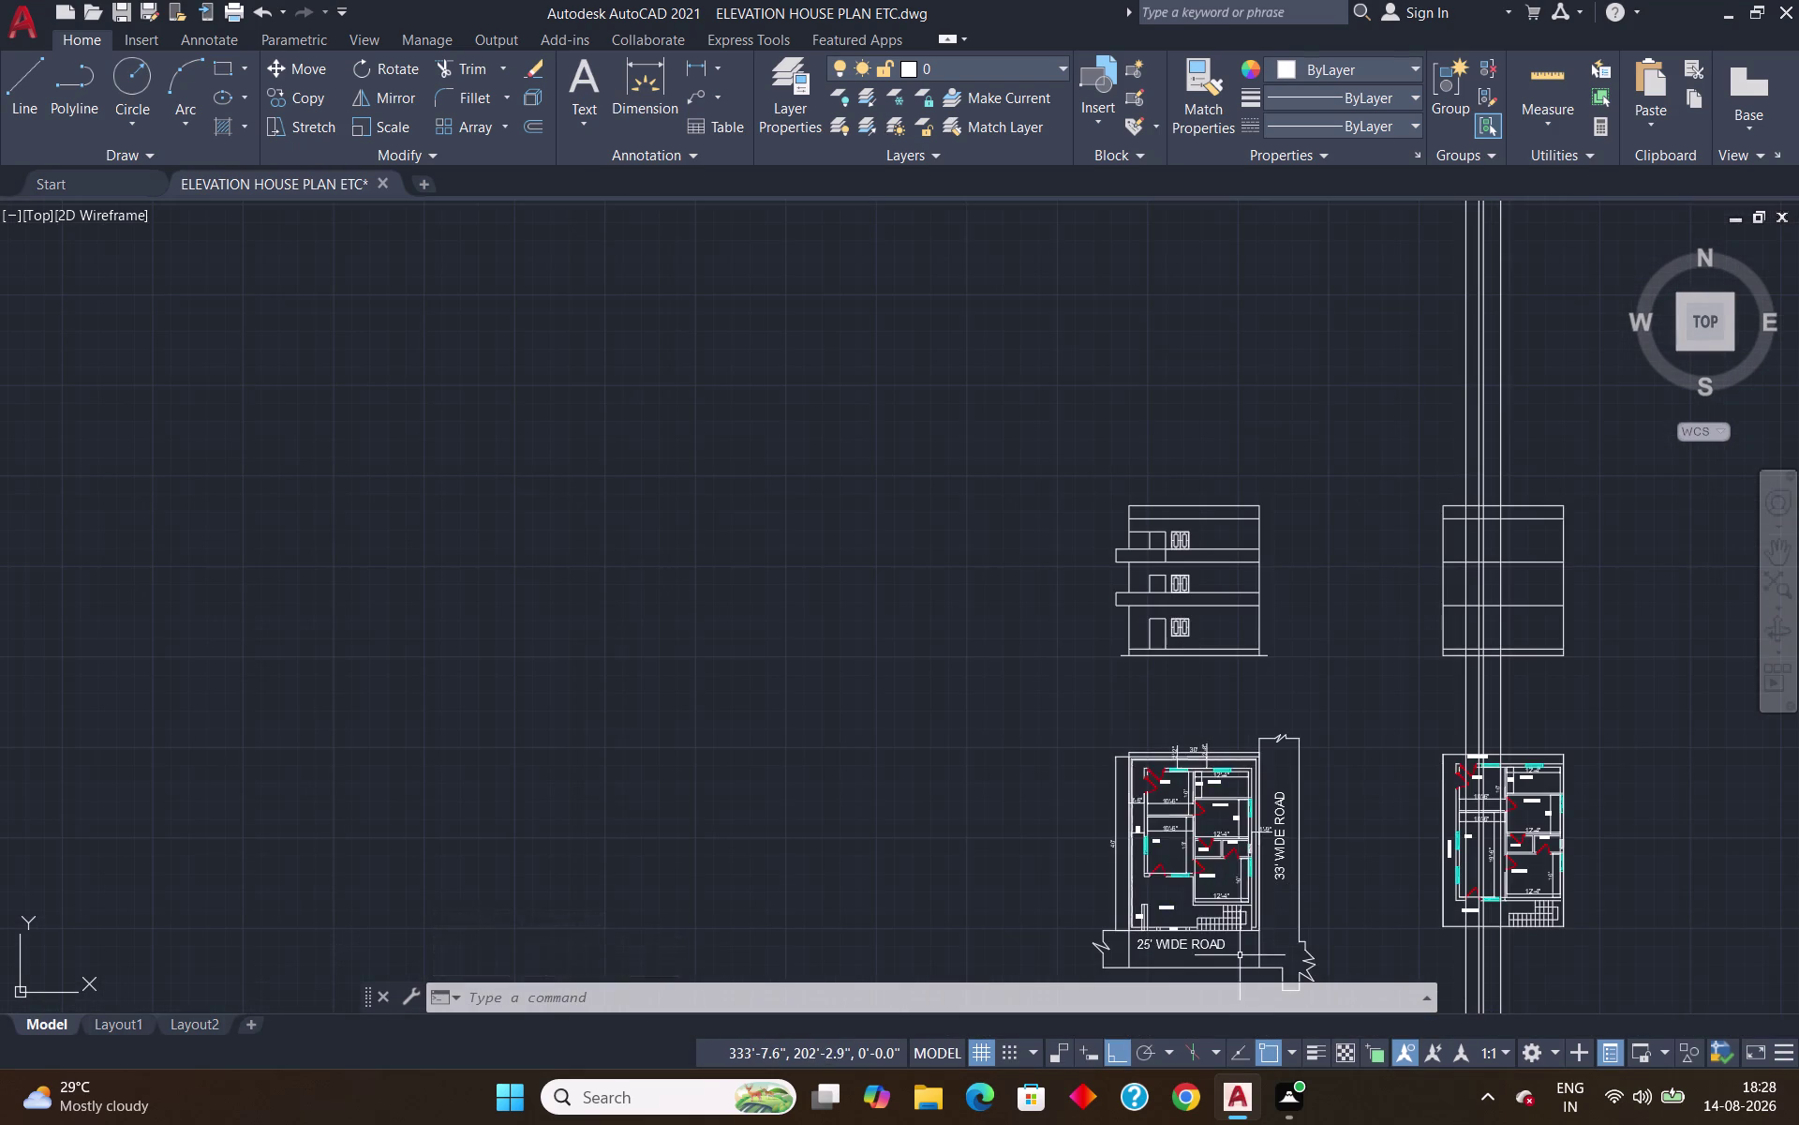
Place a vertical construction line (XLINE) through the stair edge on the plan.
scroll(up, 3)
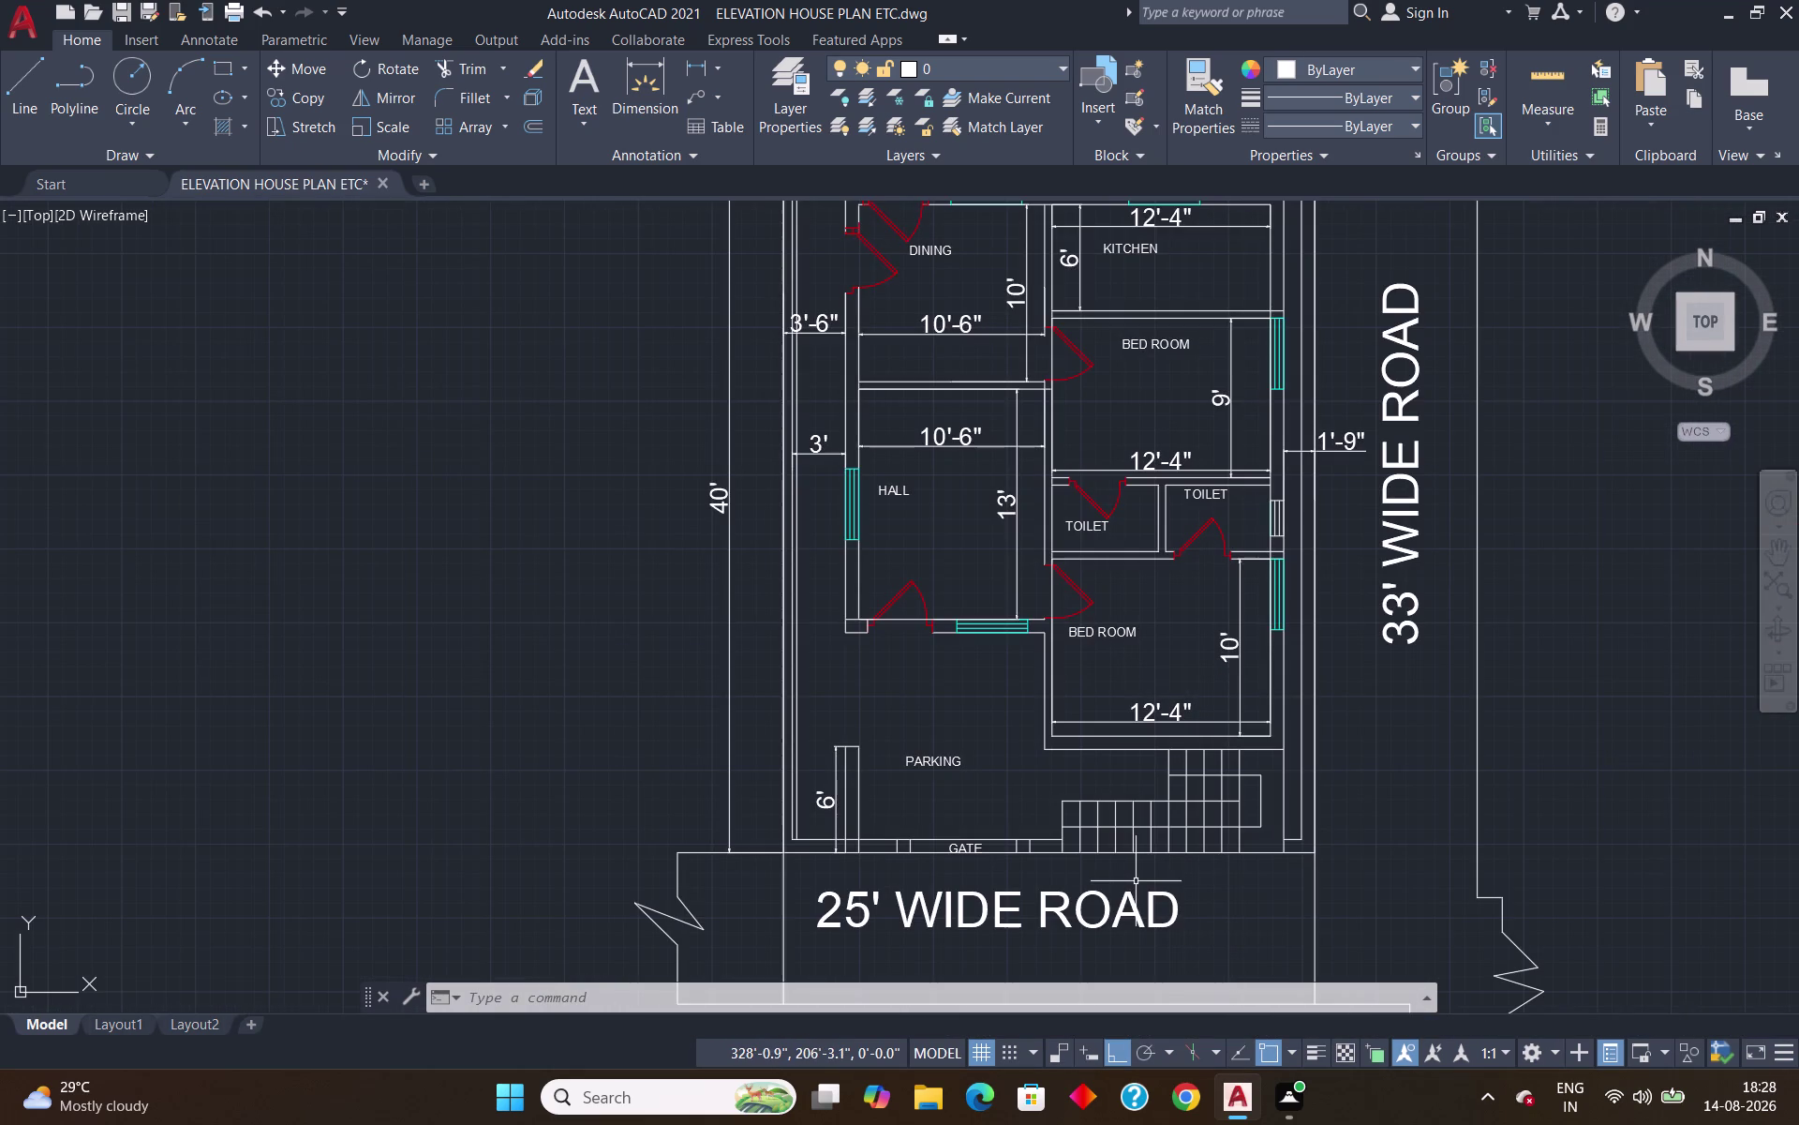
text(xl)
key(Return)
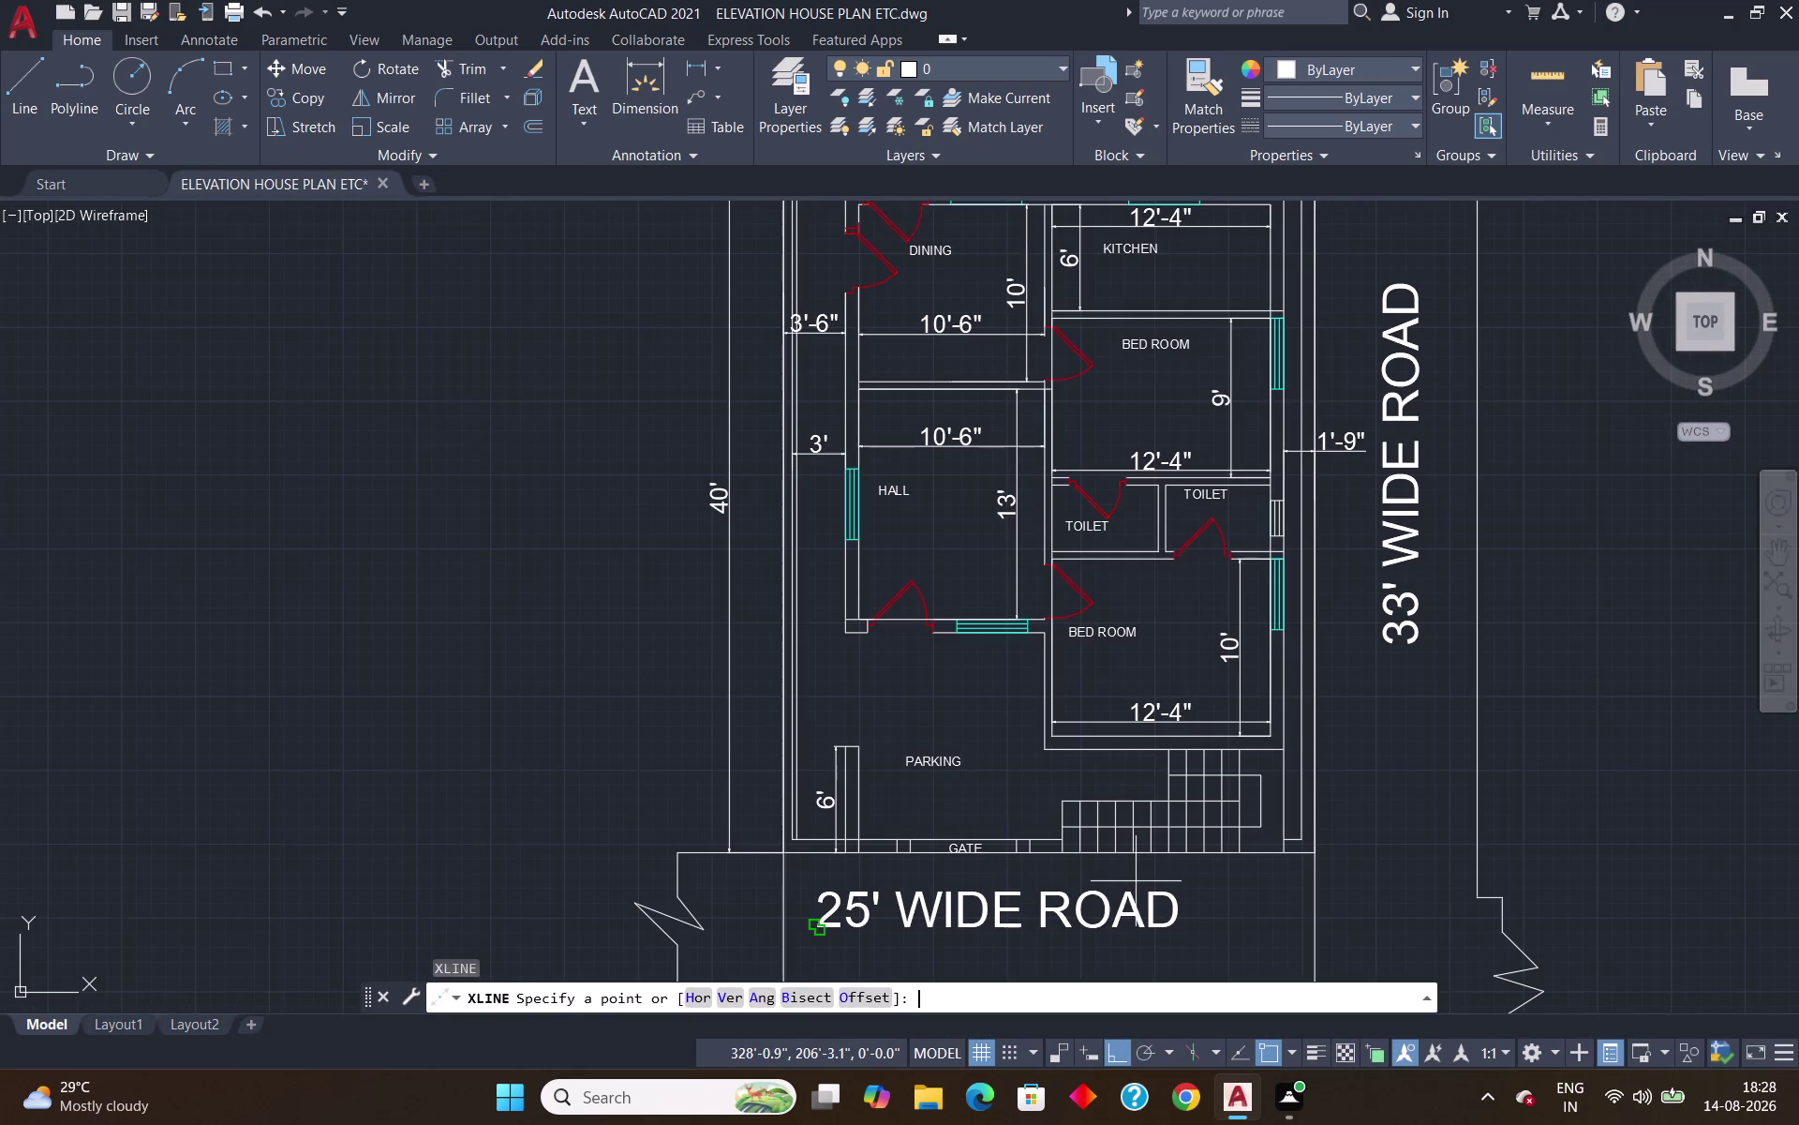
key(v)
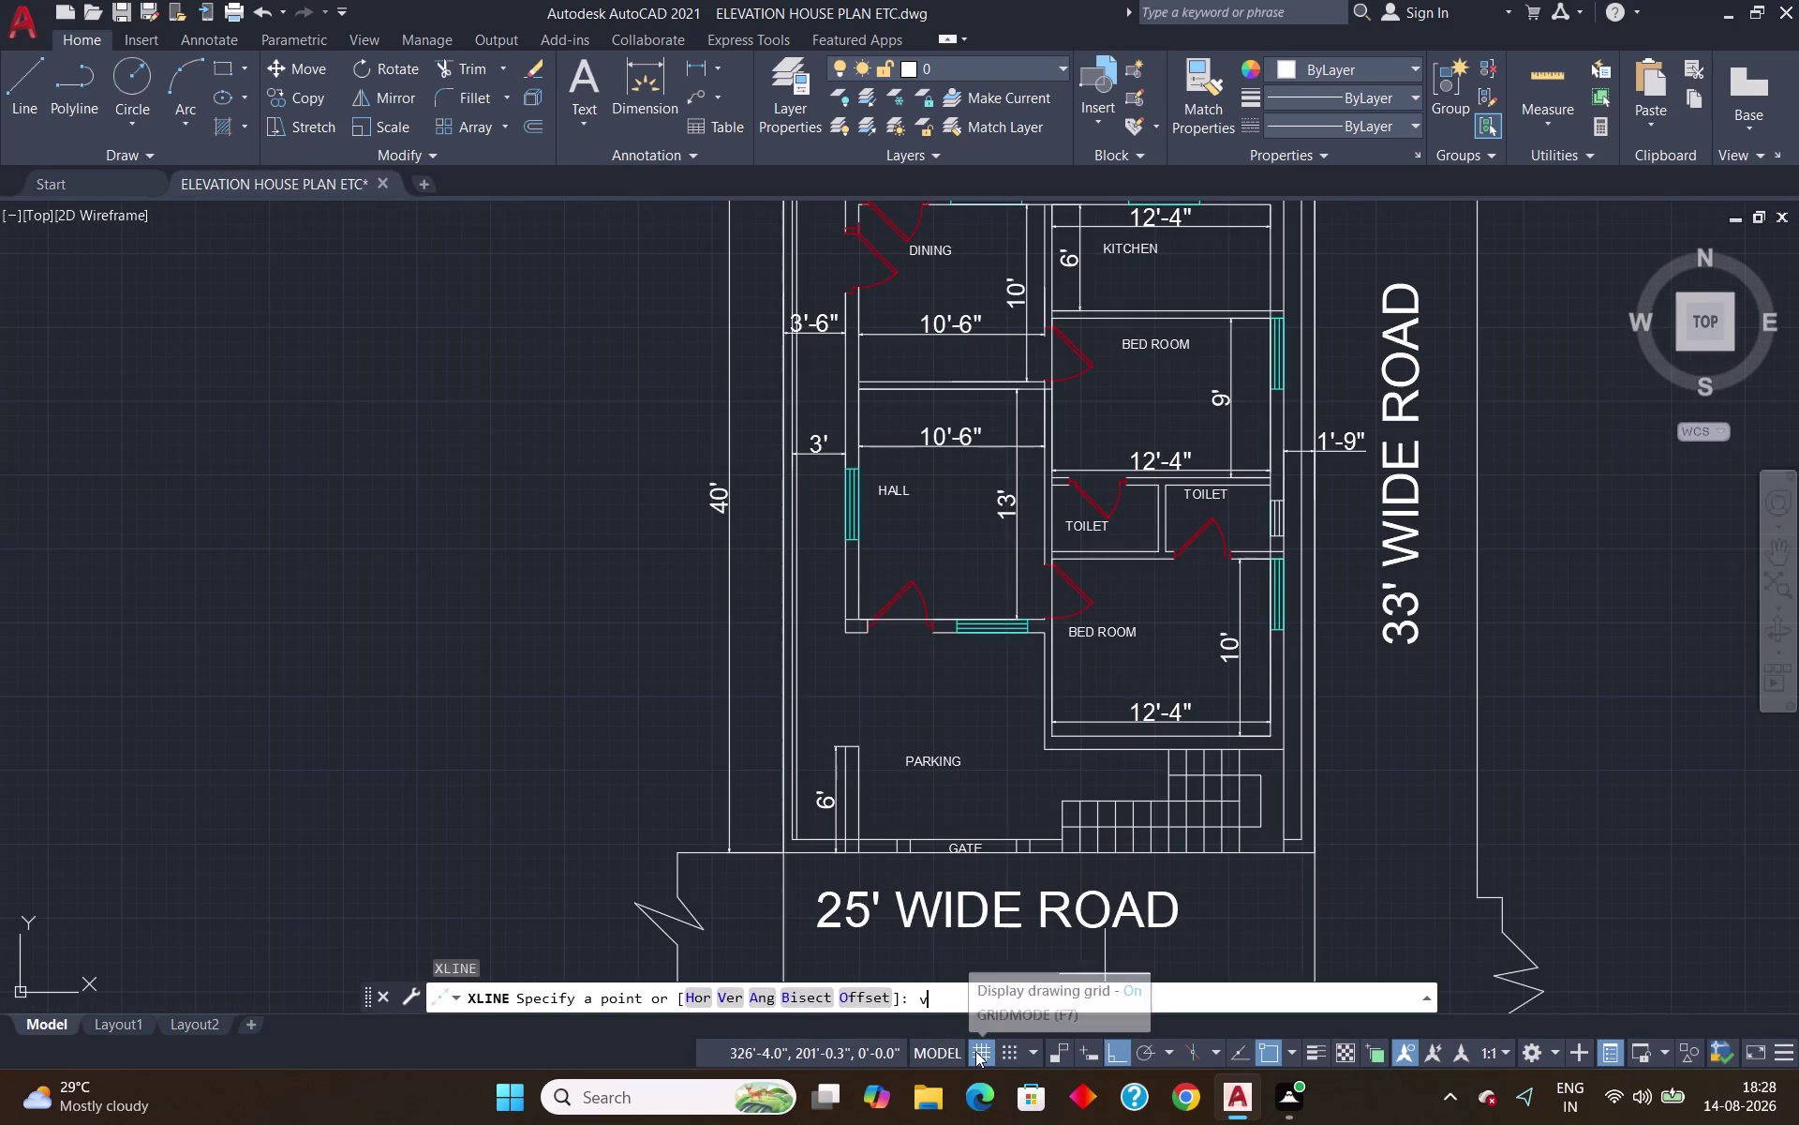
key(Return)
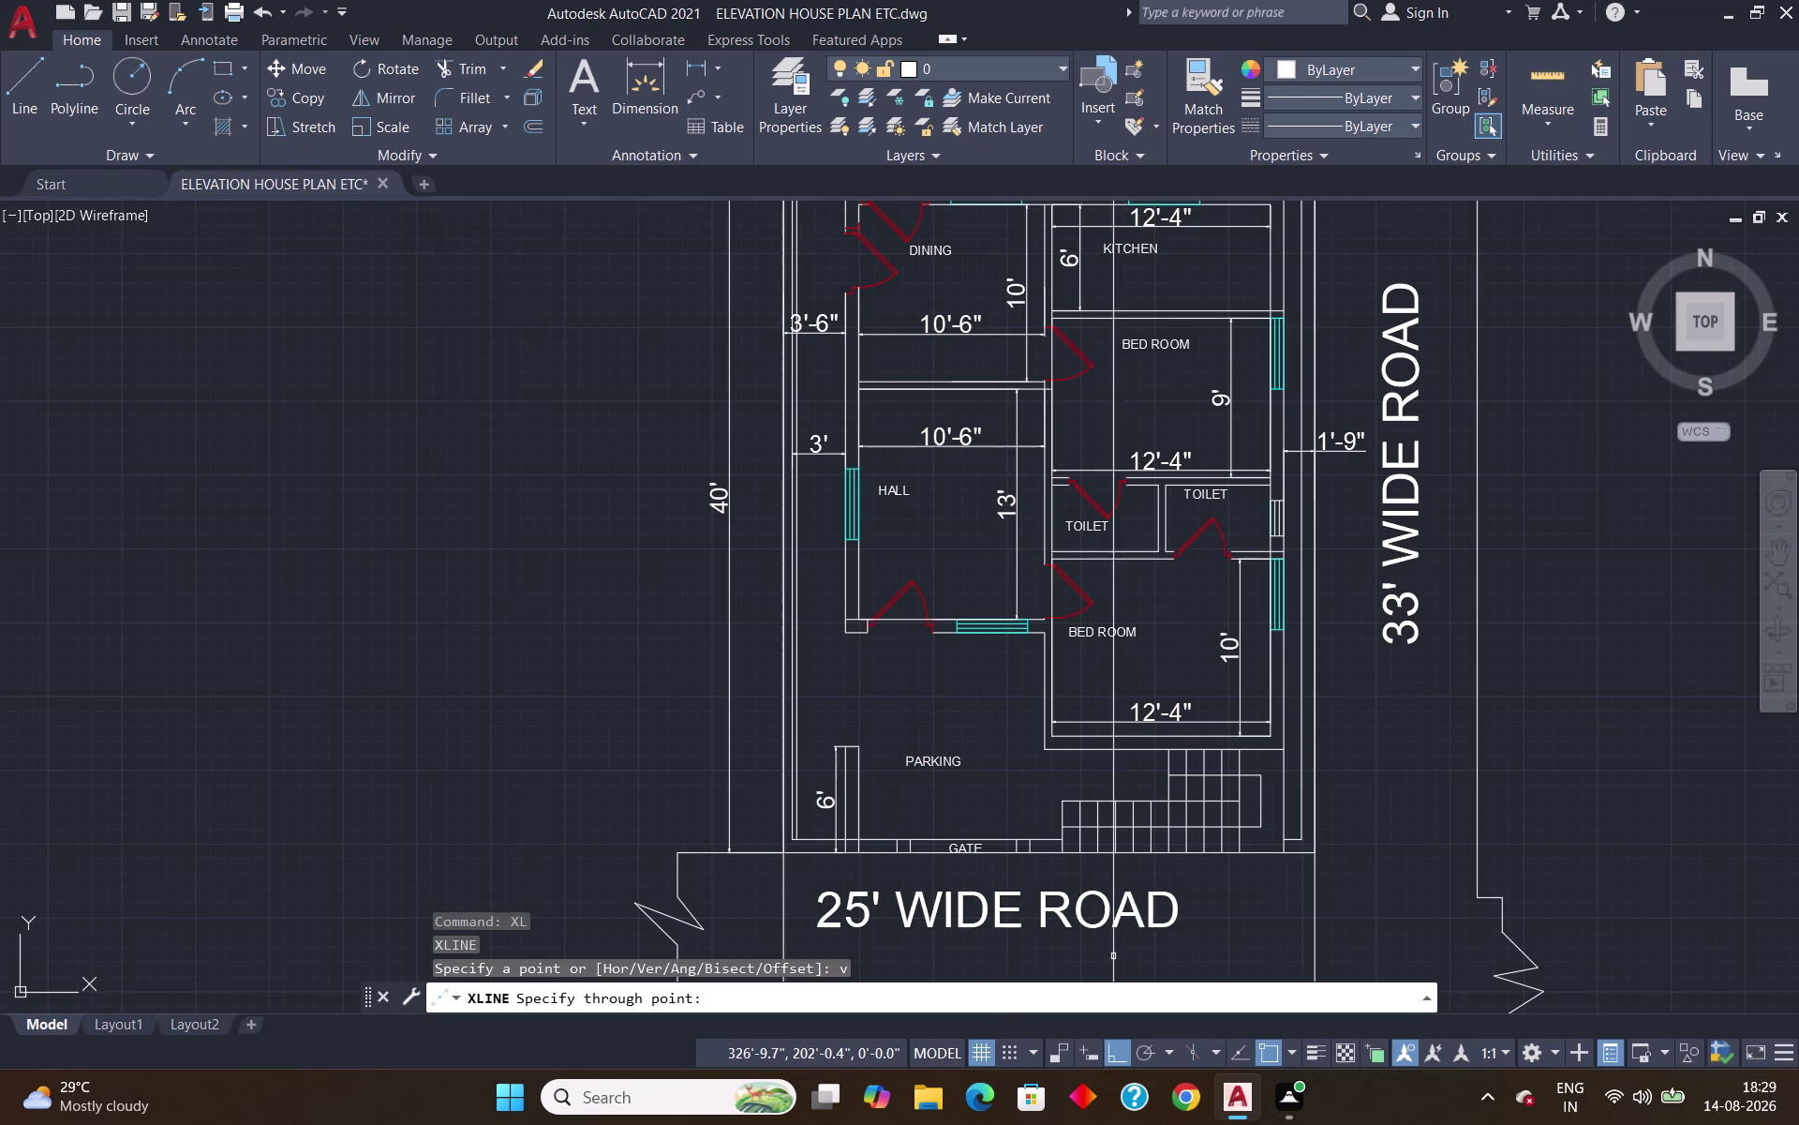
scroll(up, 3)
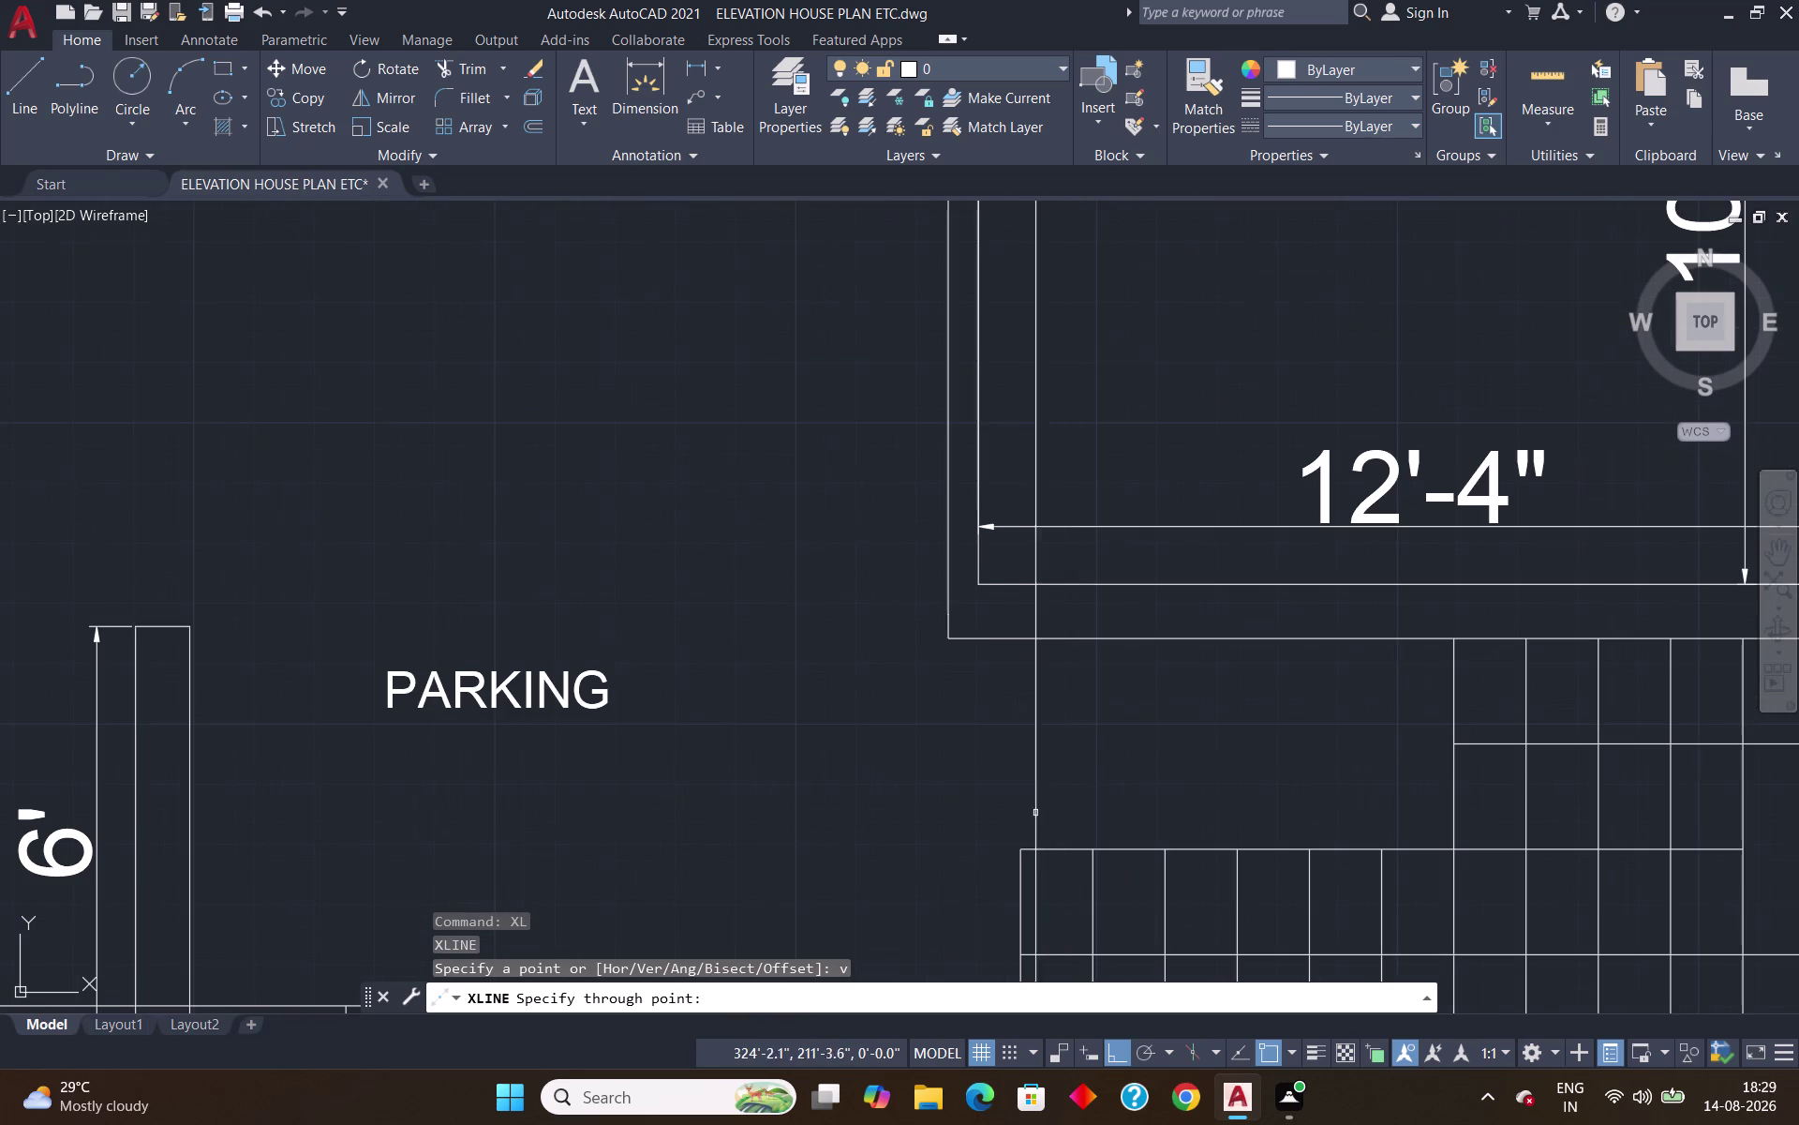
click(1018, 855)
scroll(down, 3)
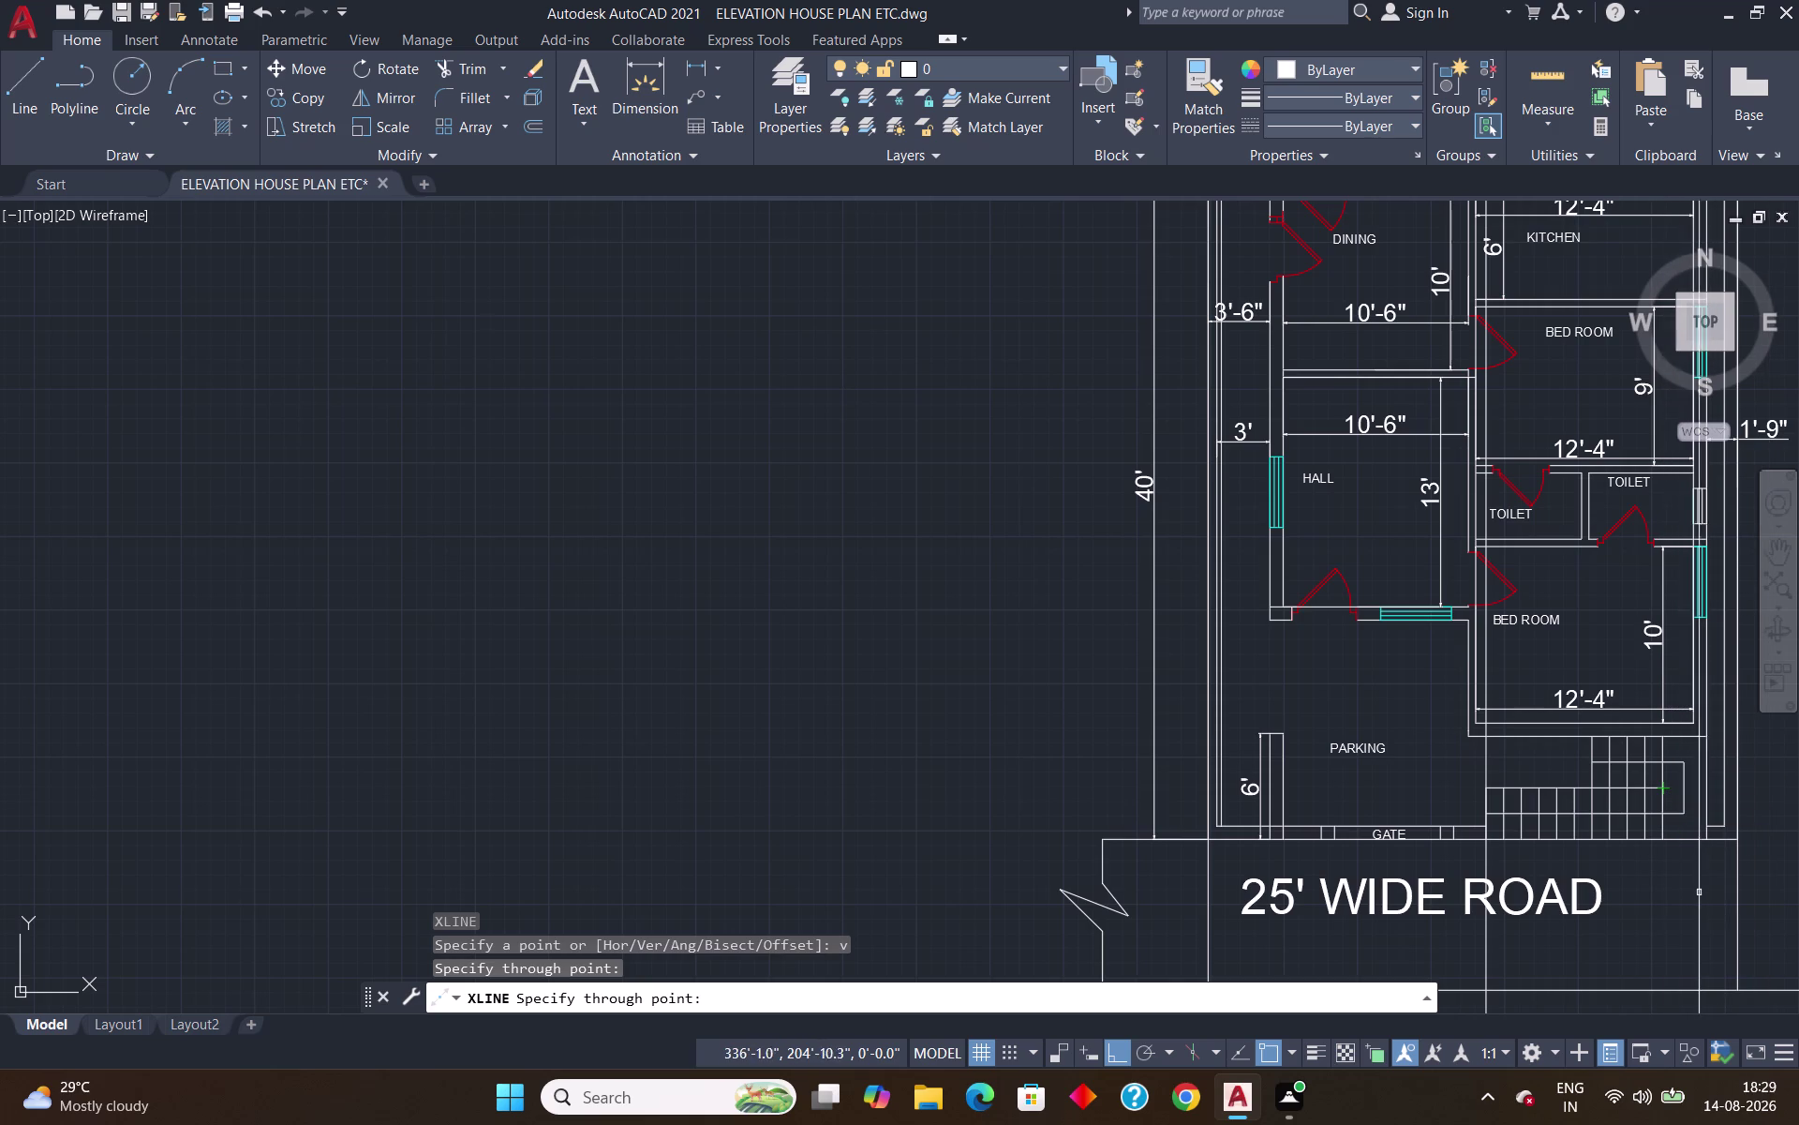
Place a second vertical construction line through the stair corner.
scroll(up, 3)
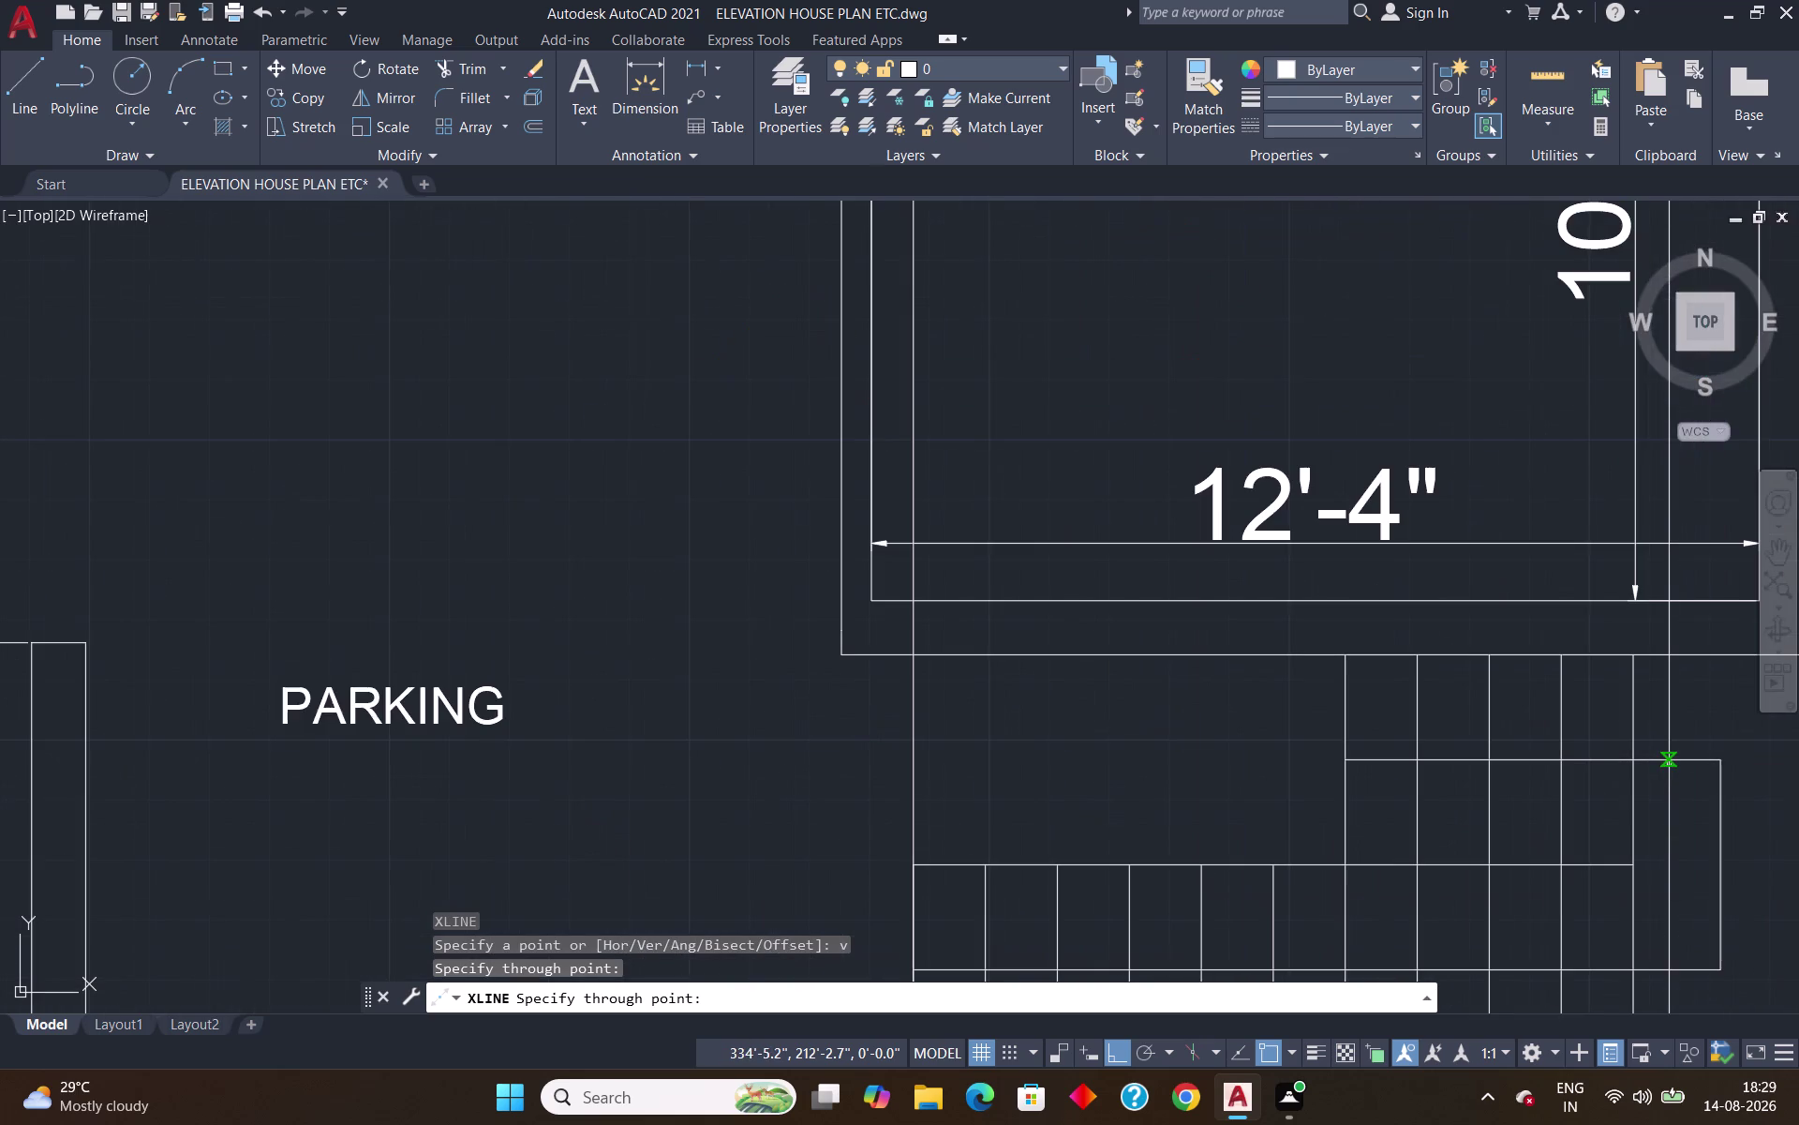
click(1631, 763)
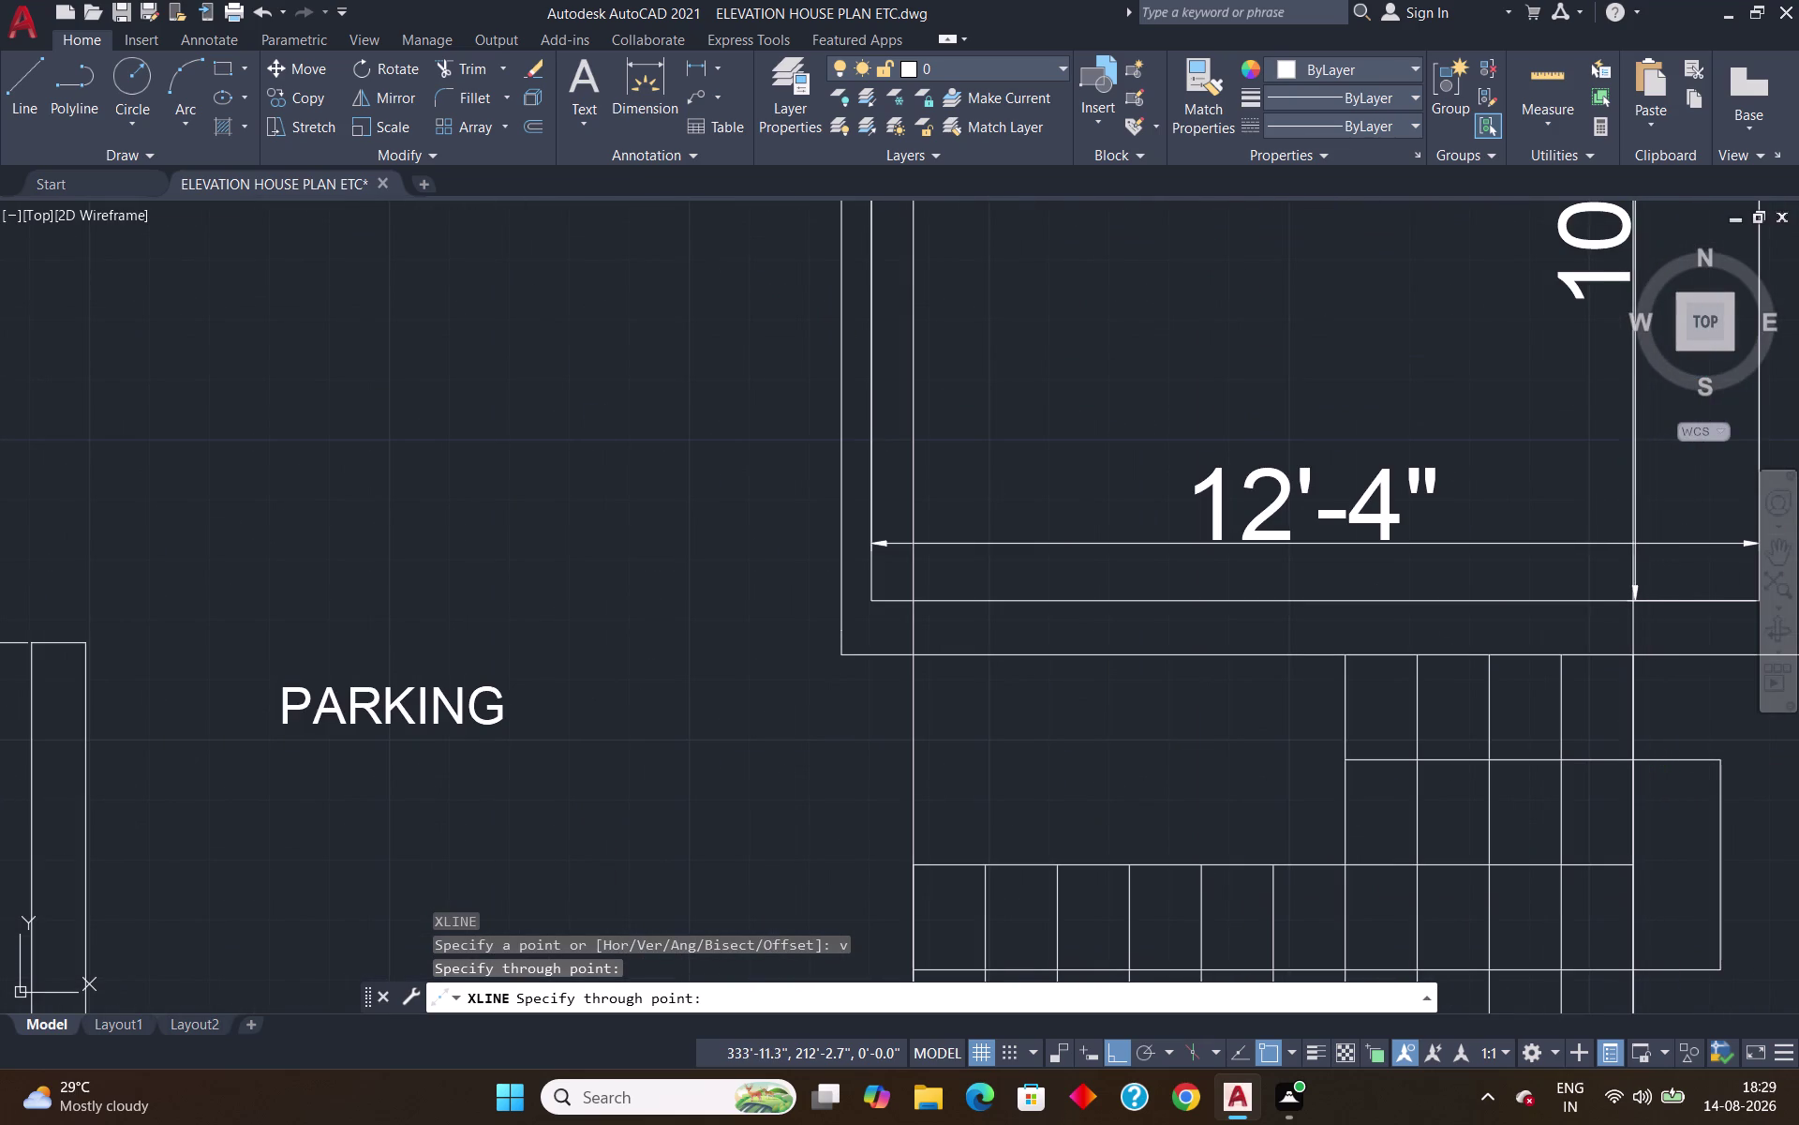
scroll(down, 3)
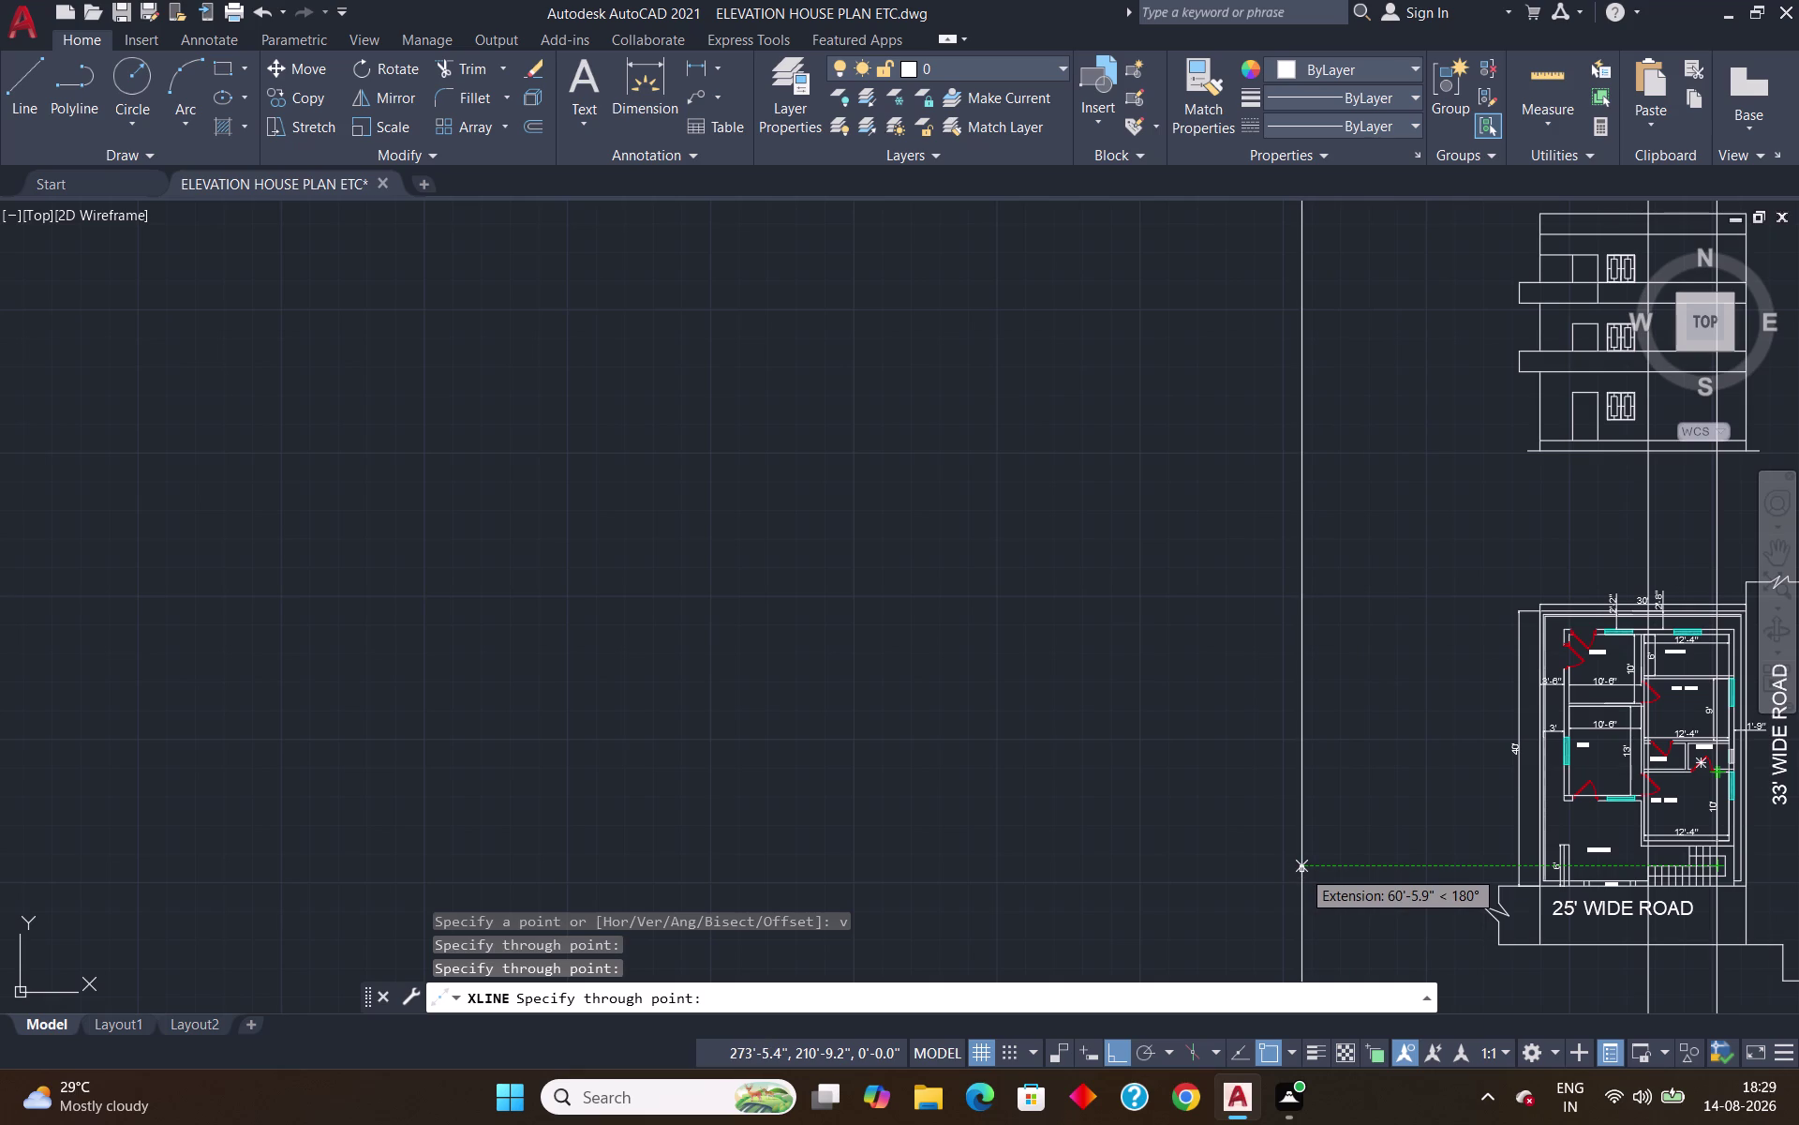
middle_drag(1301, 869, 1008, 845)
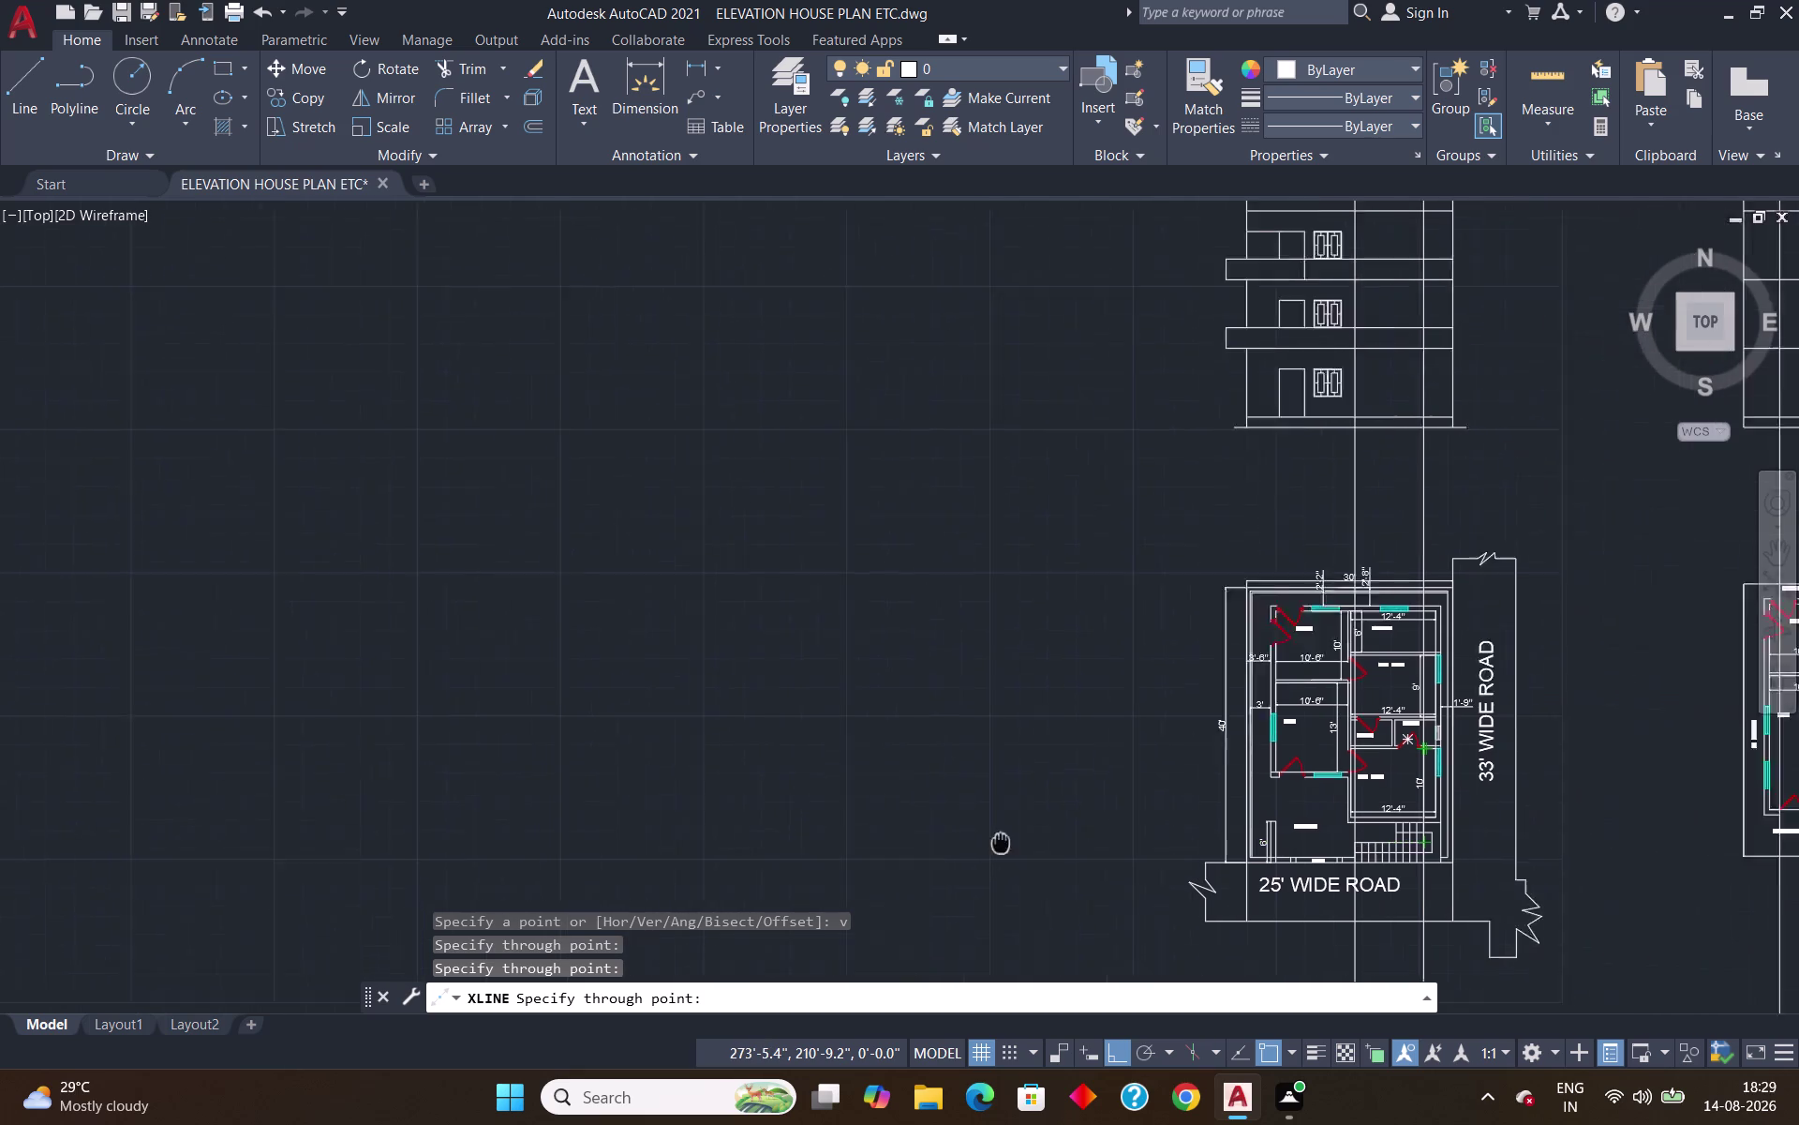
middle_drag(1008, 845, 710, 757)
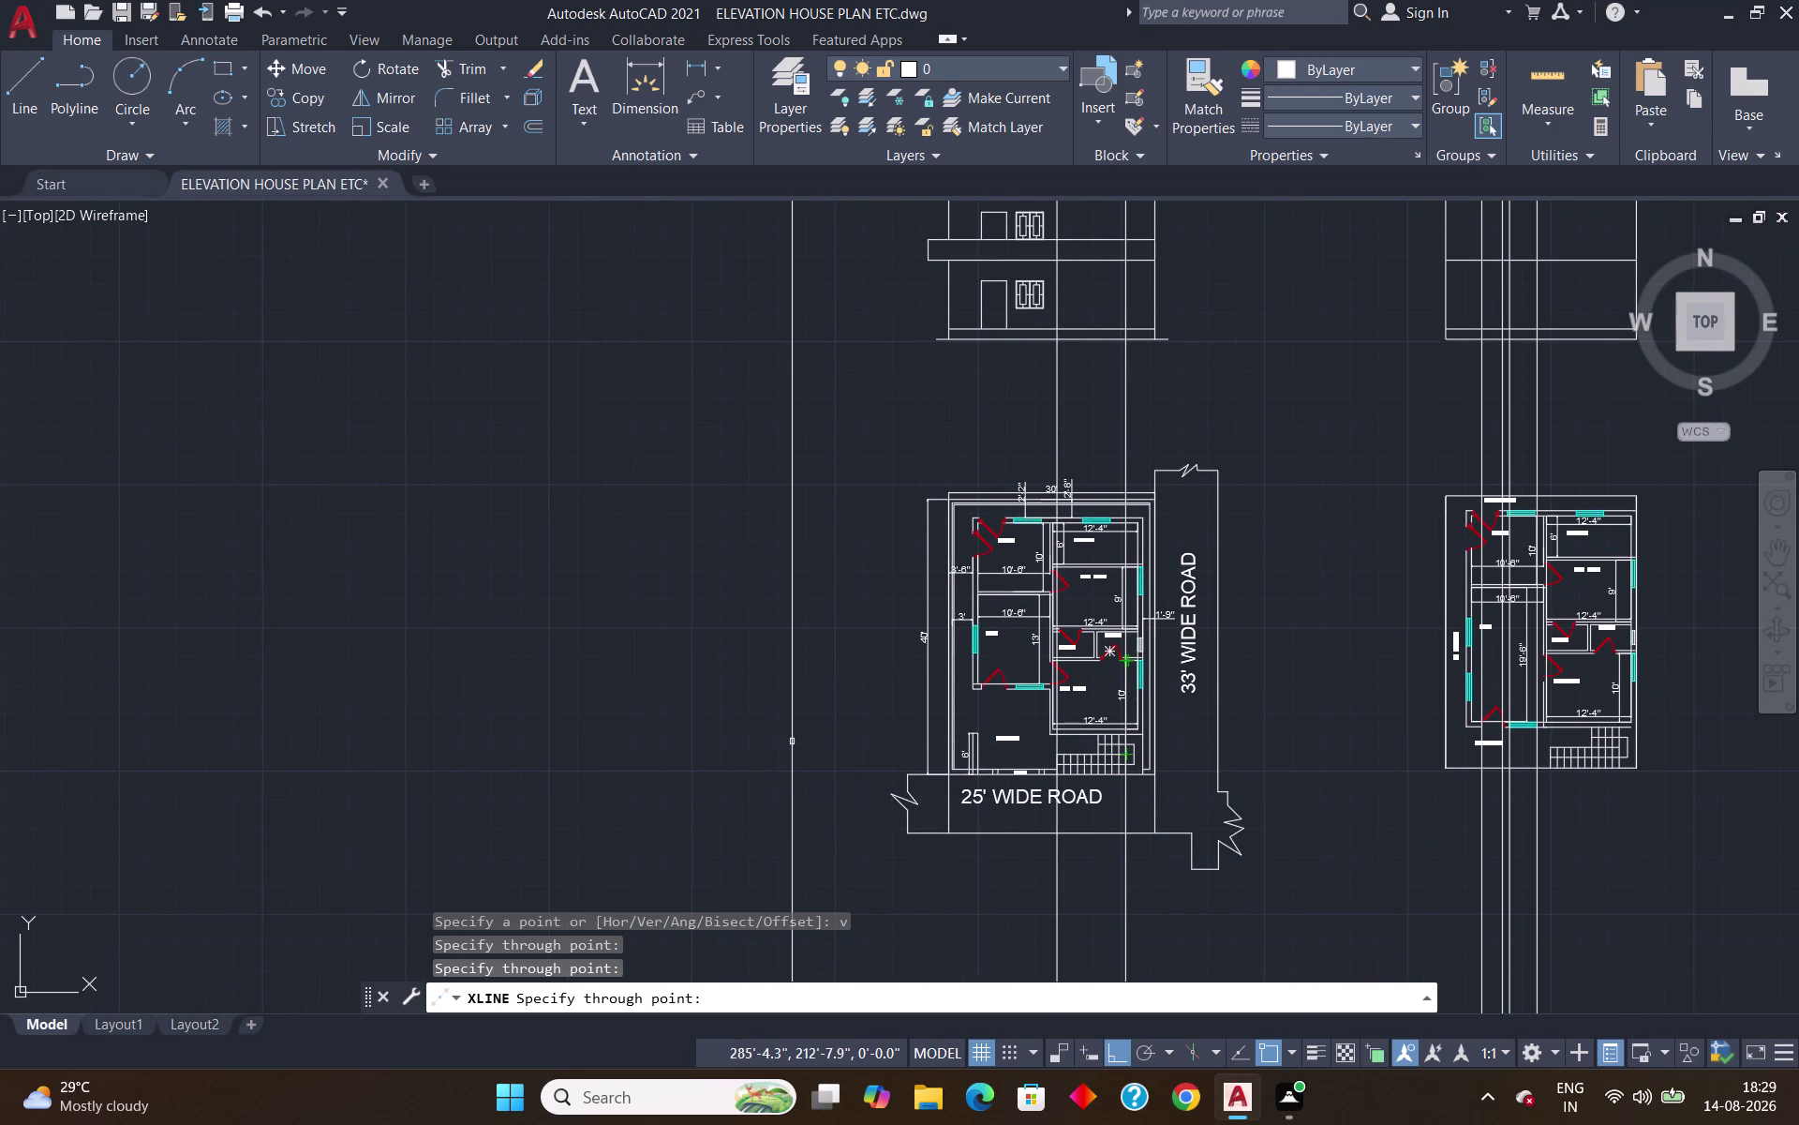
key(Escape)
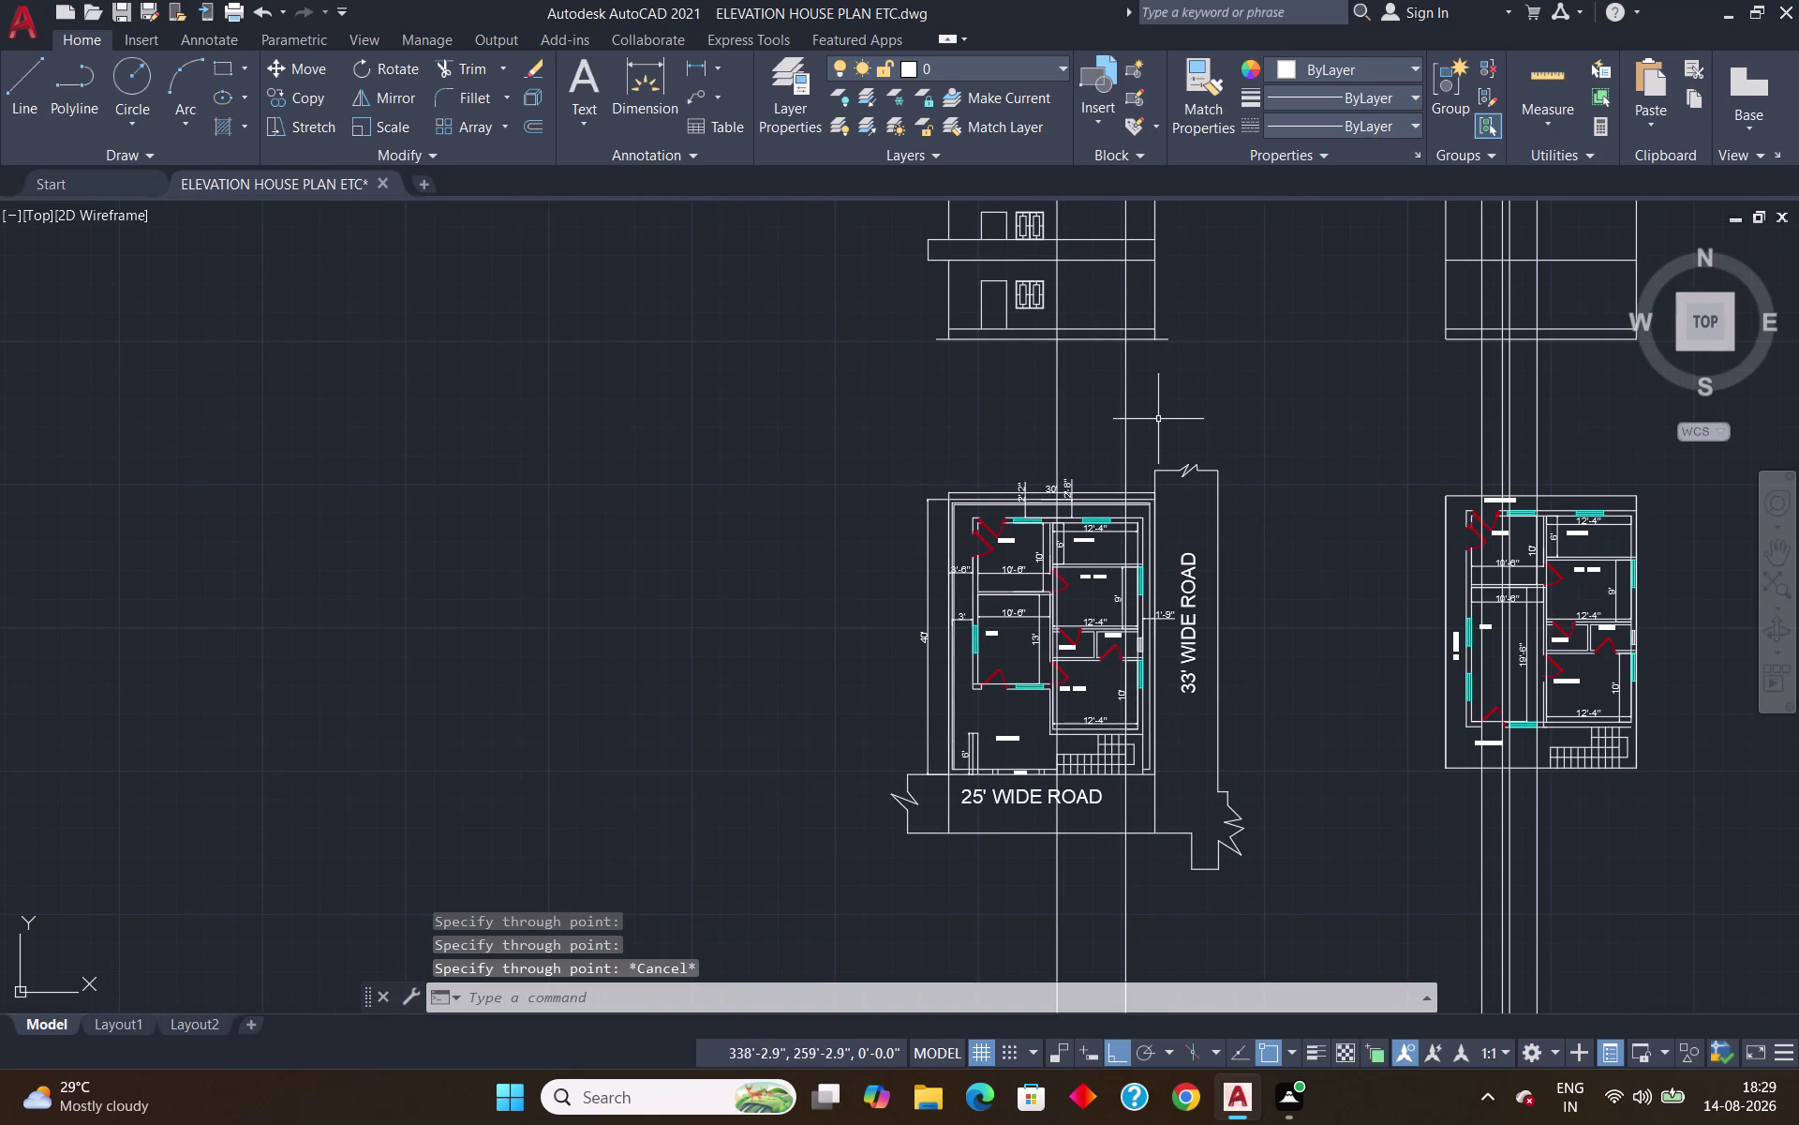
Trim the stray line pieces beside the upper-floor door with a fence.
middle_drag(1177, 389, 1171, 858)
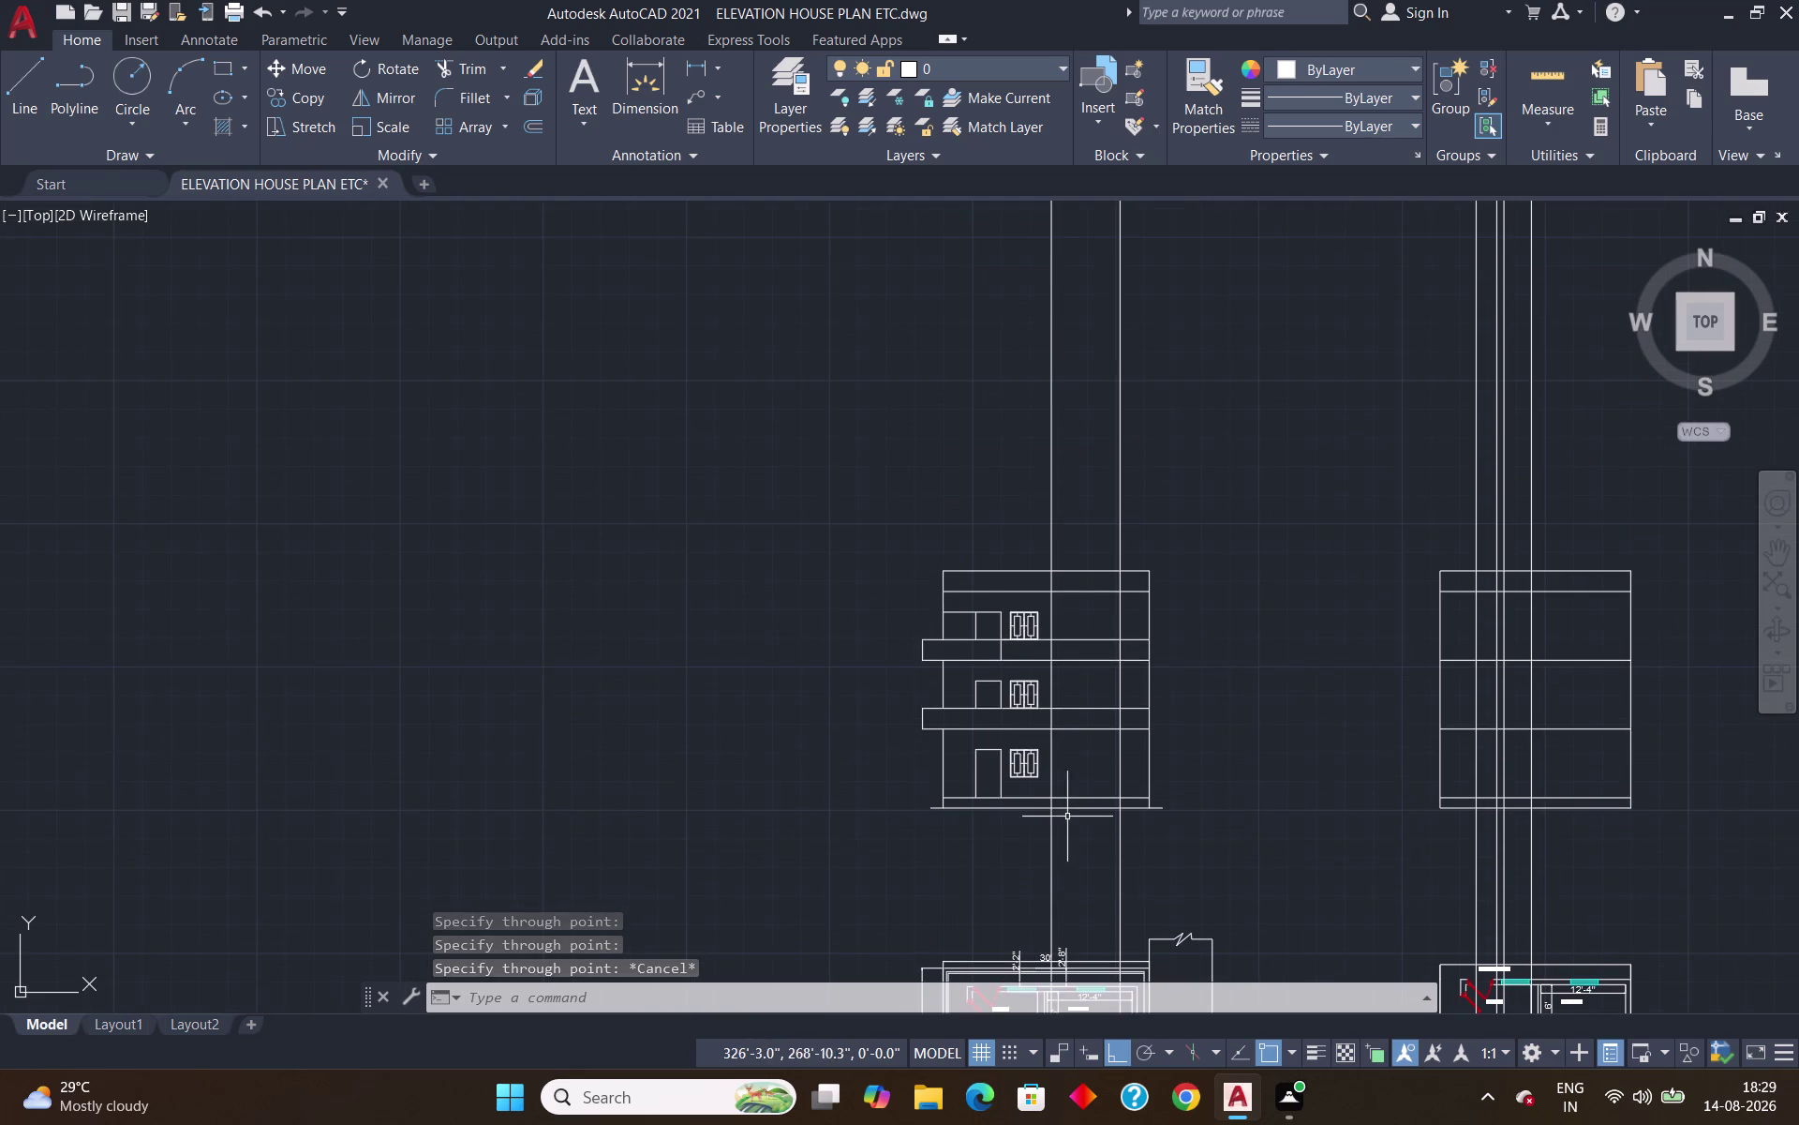
scroll(up, 3)
scroll(up, 3)
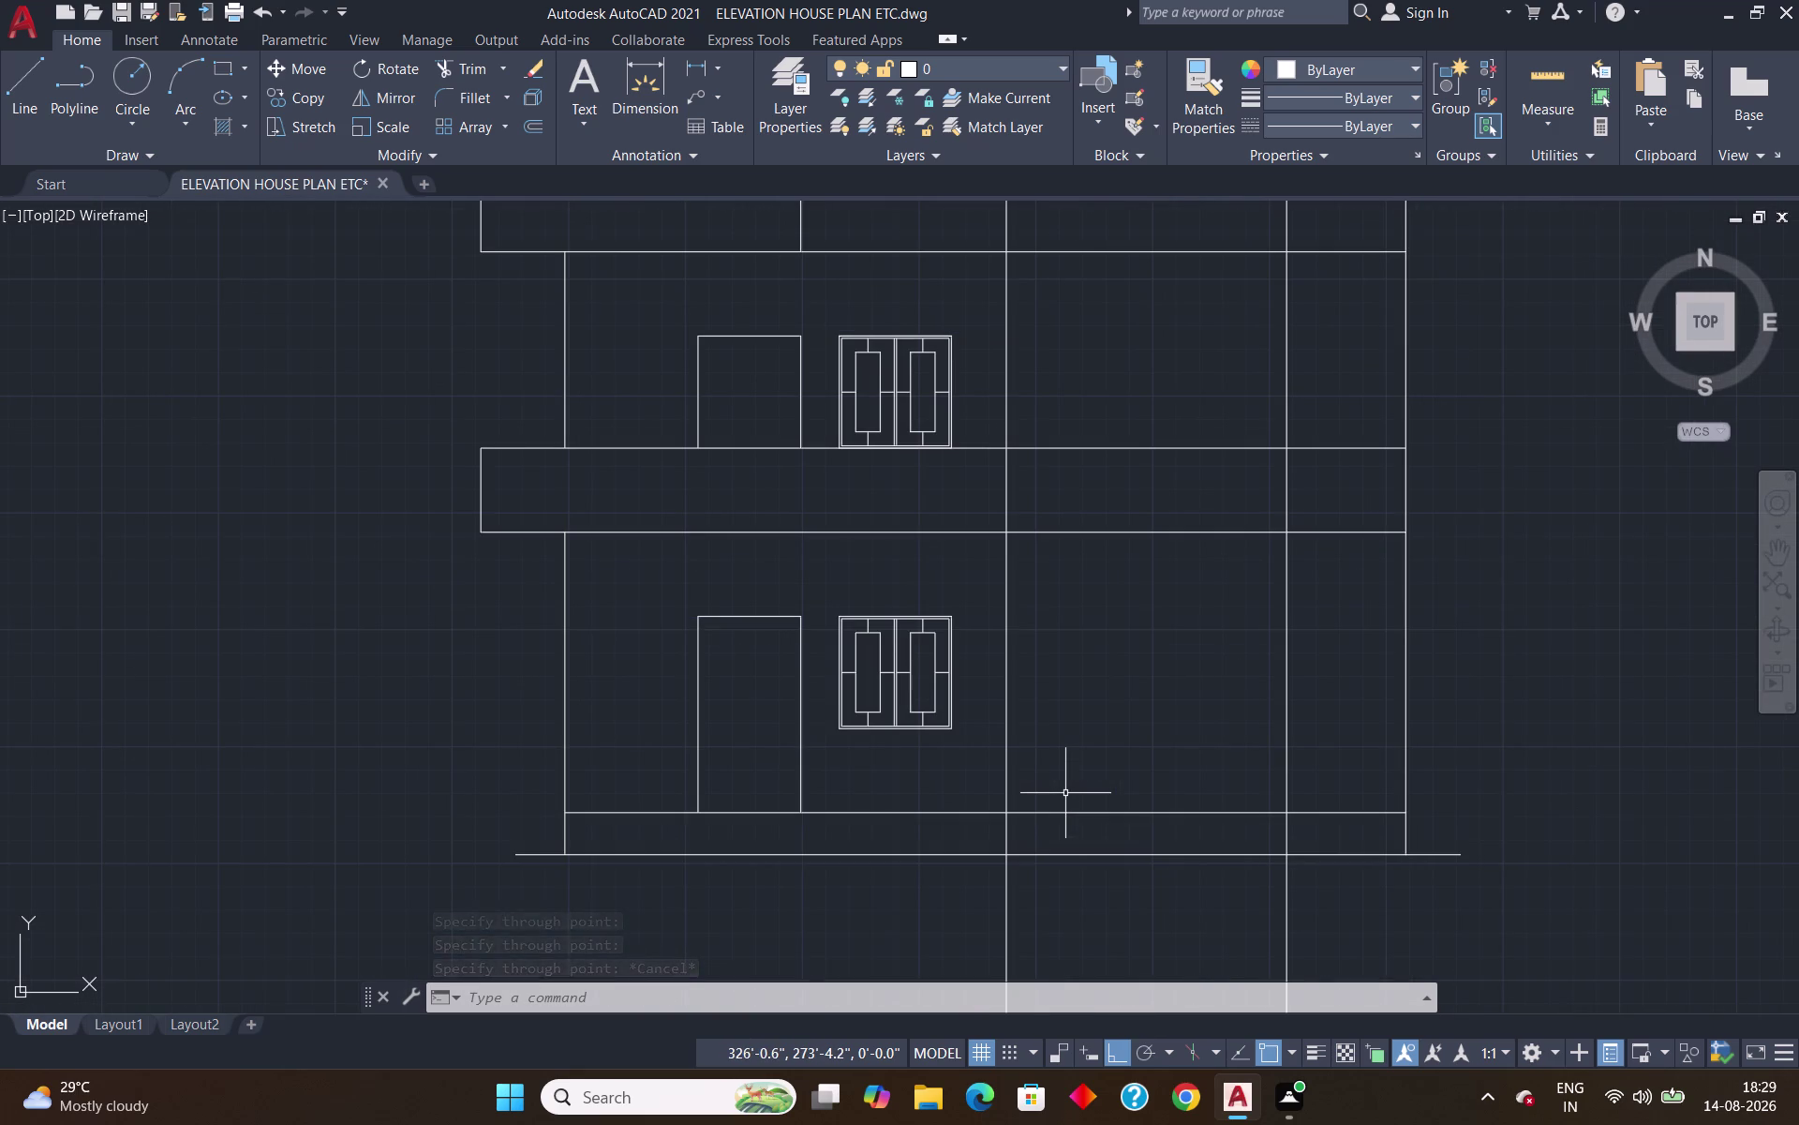
scroll(down, 3)
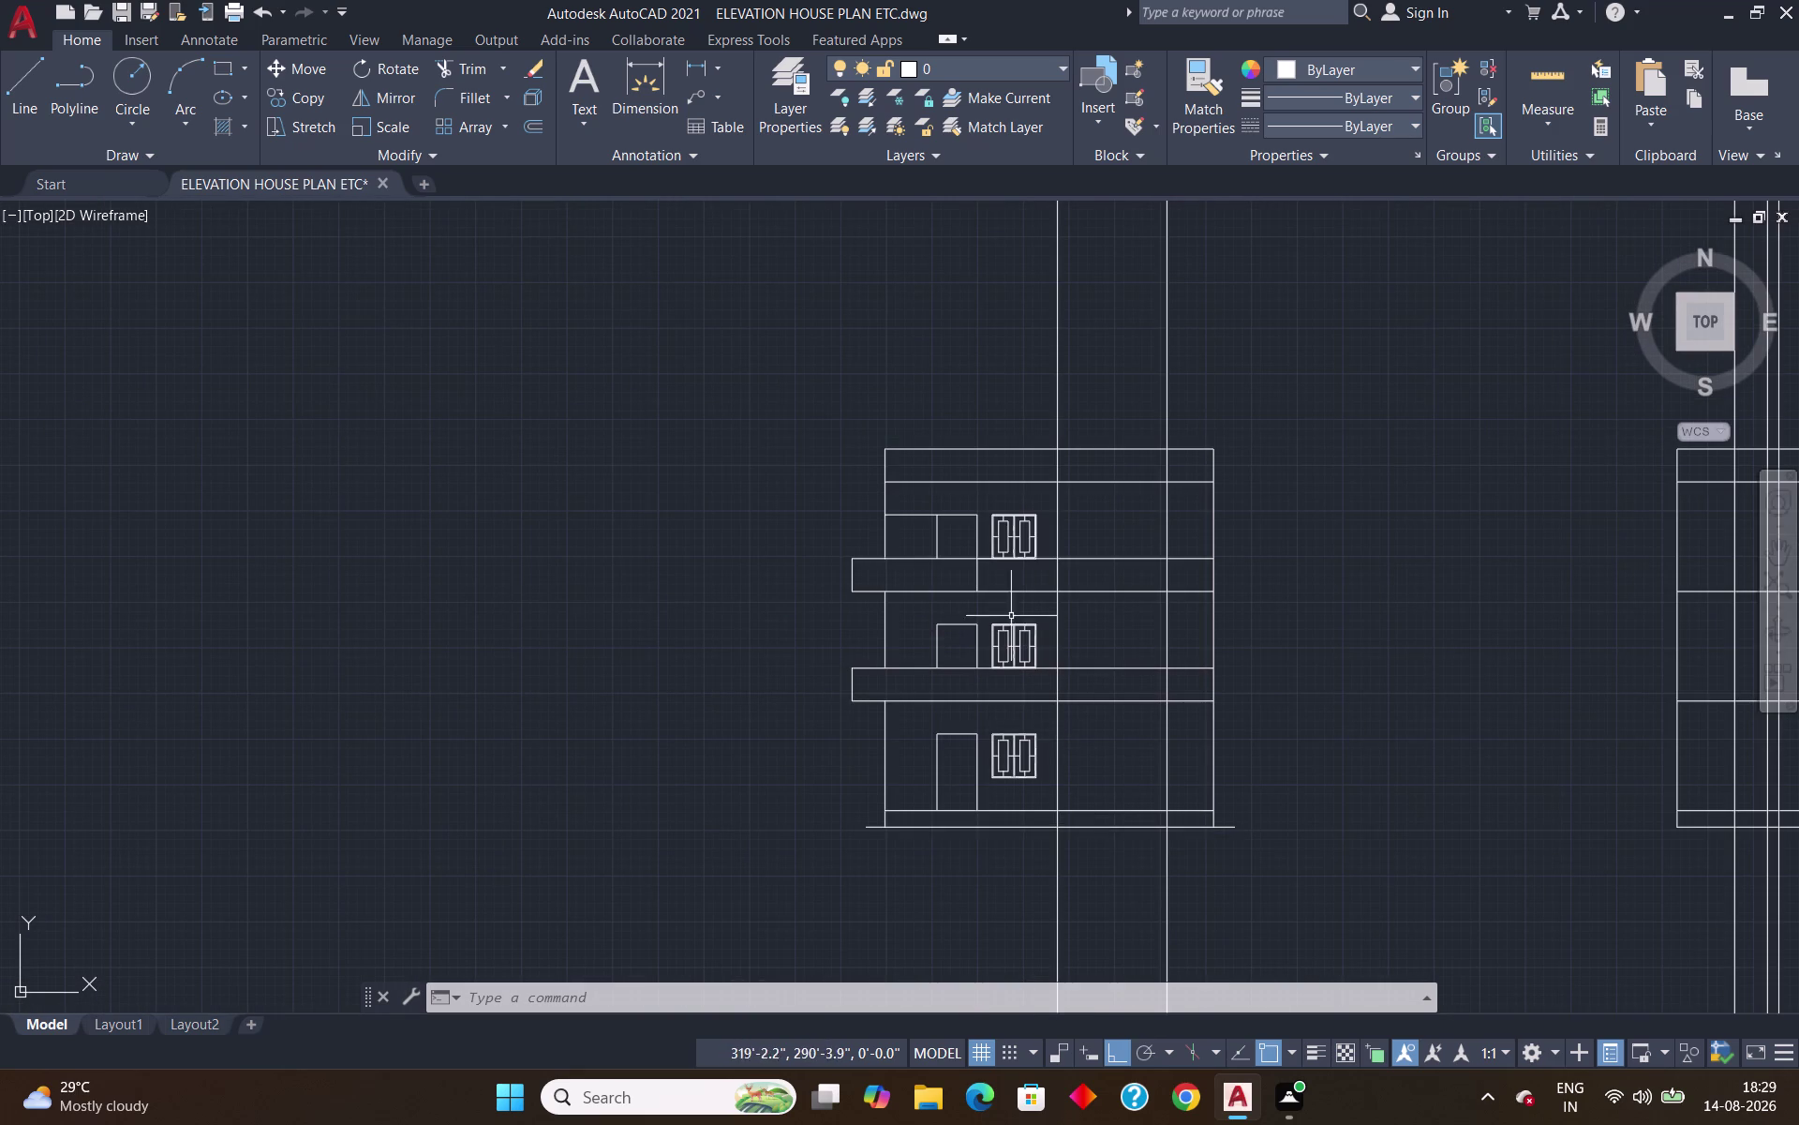
scroll(up, 3)
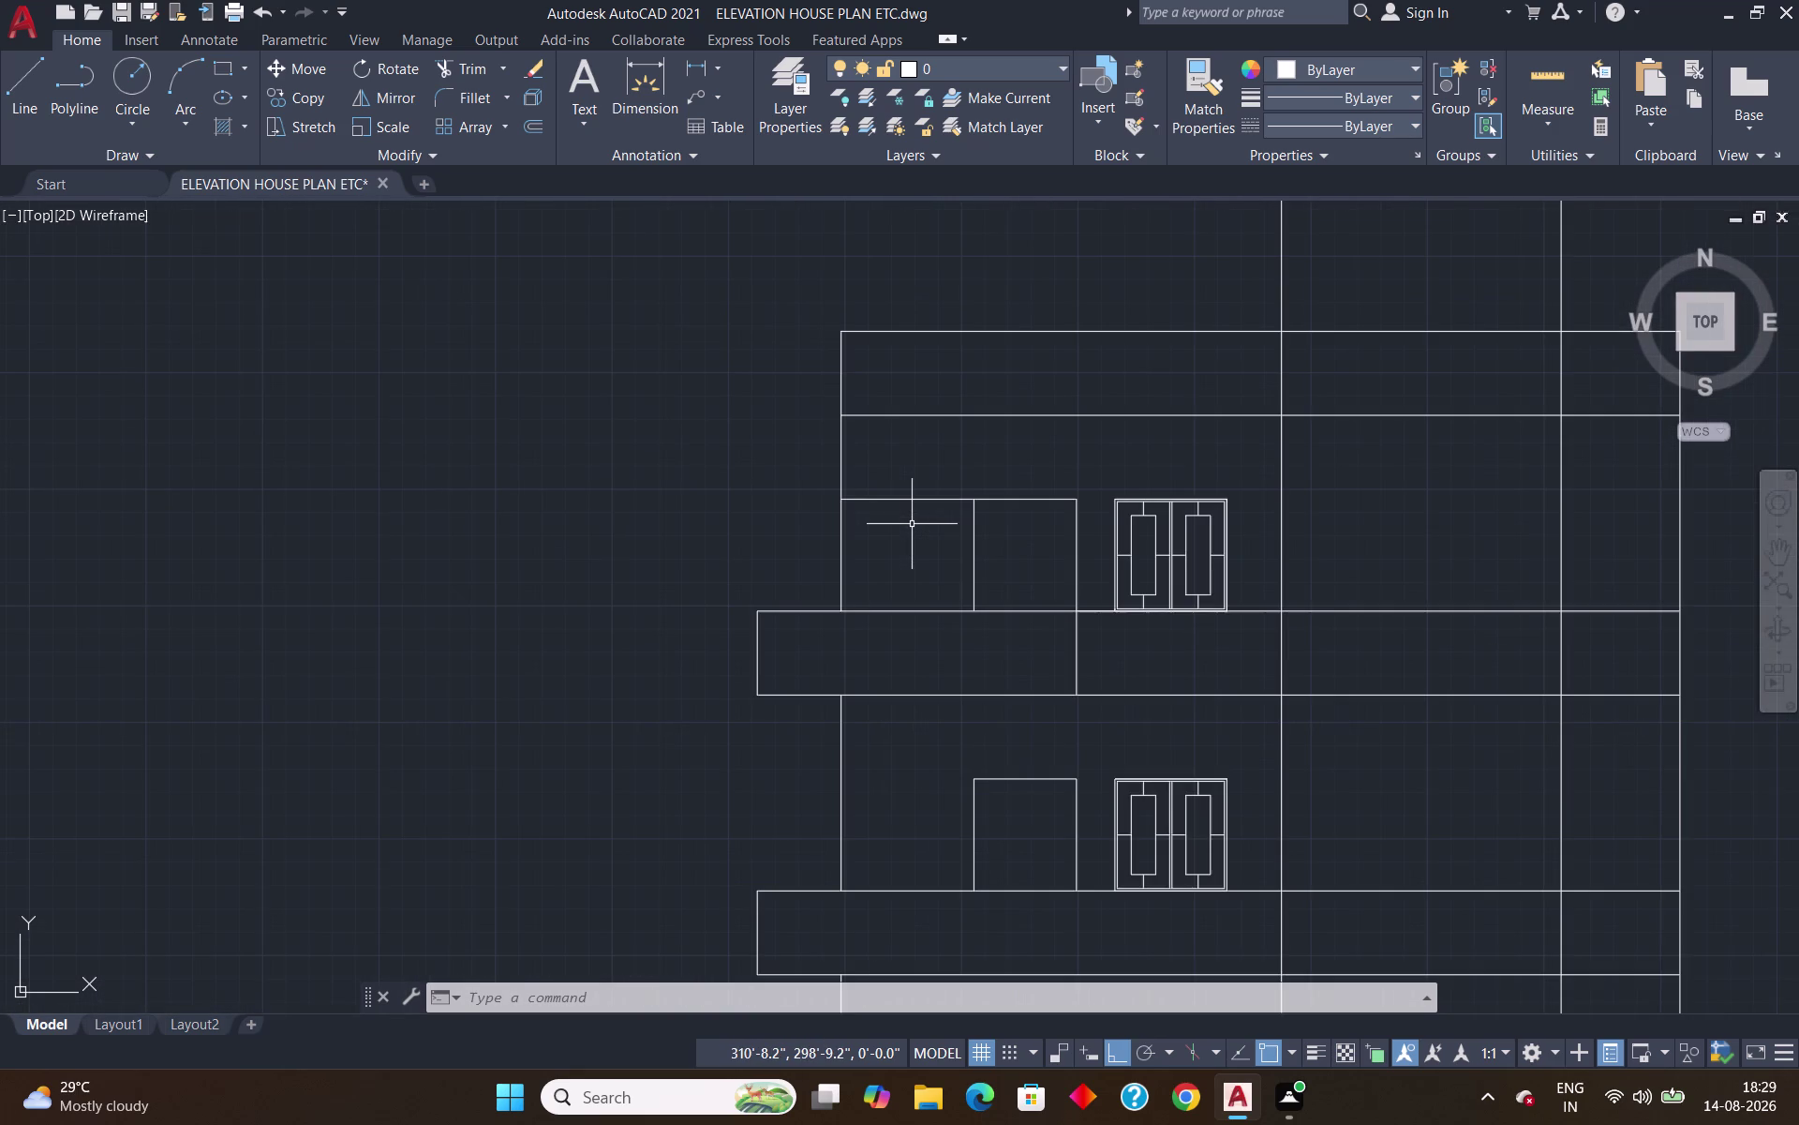
text(tr)
key(Return)
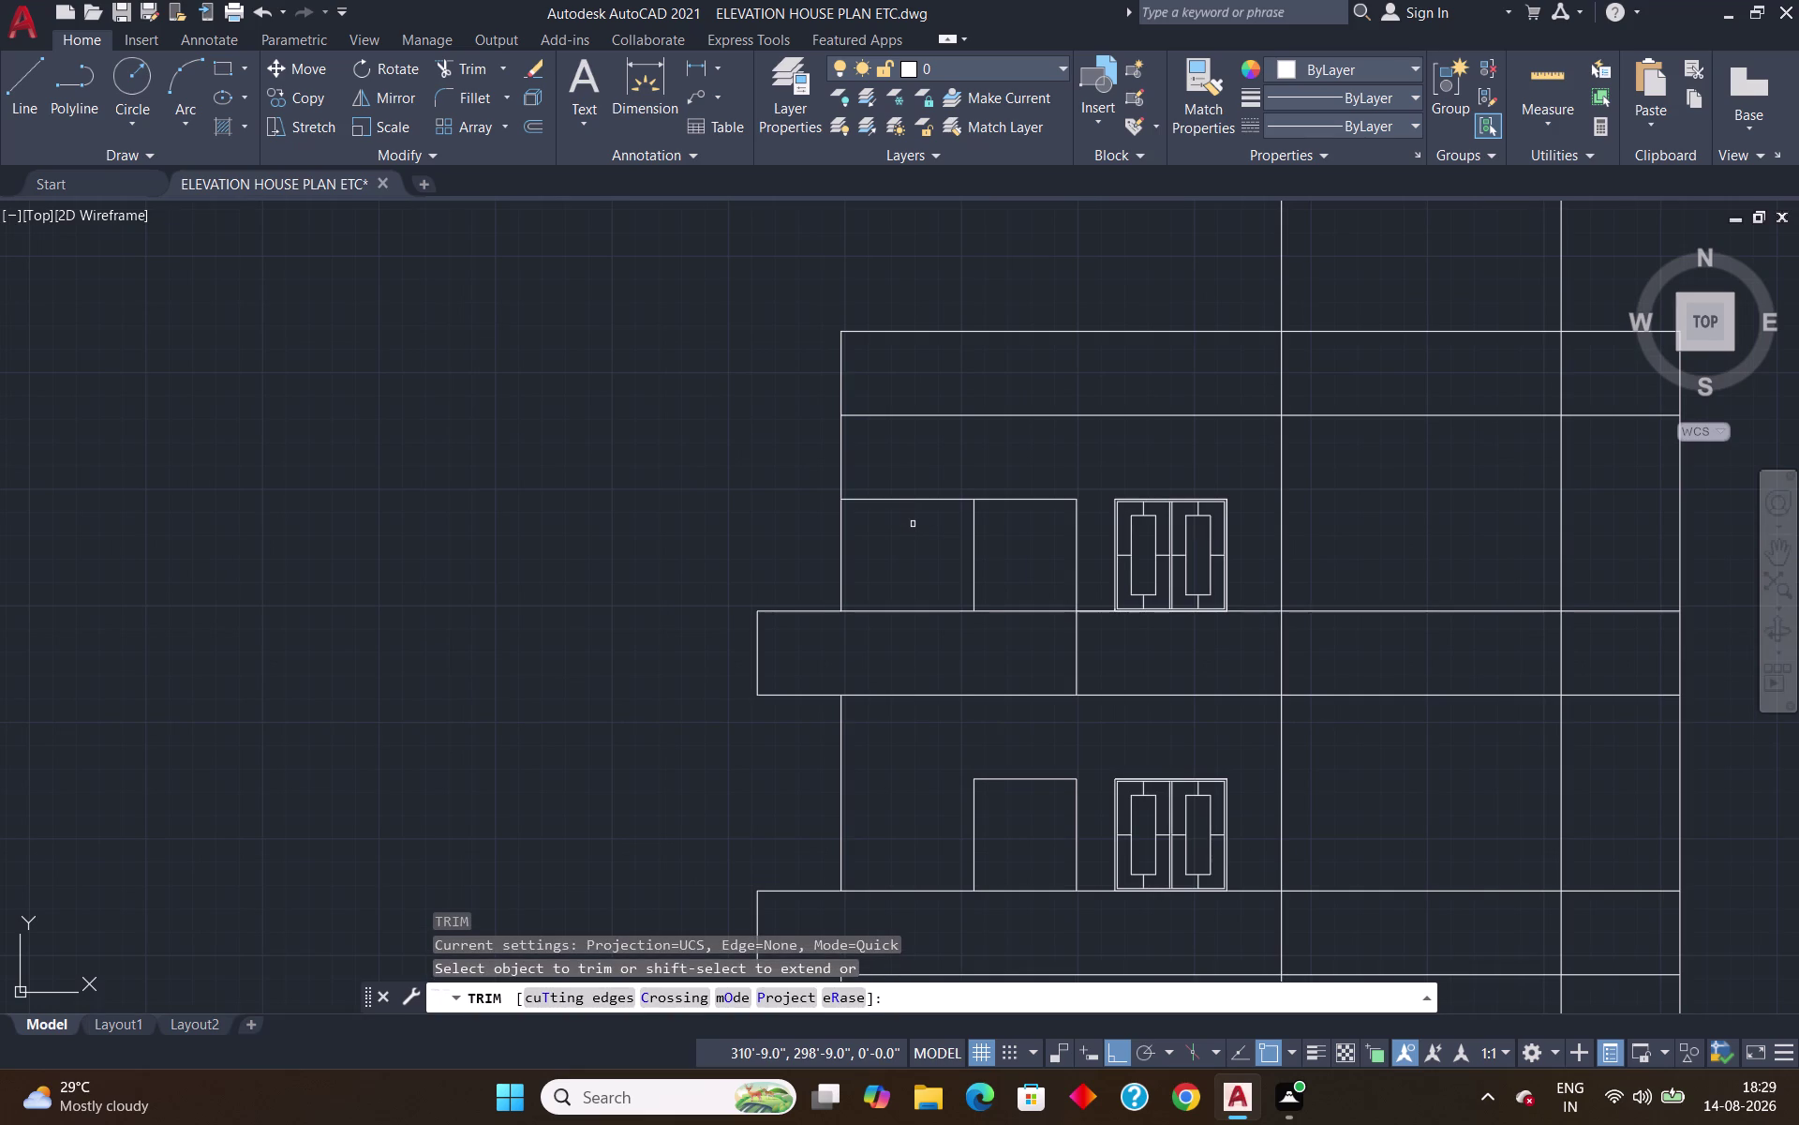
drag(926, 485, 906, 512)
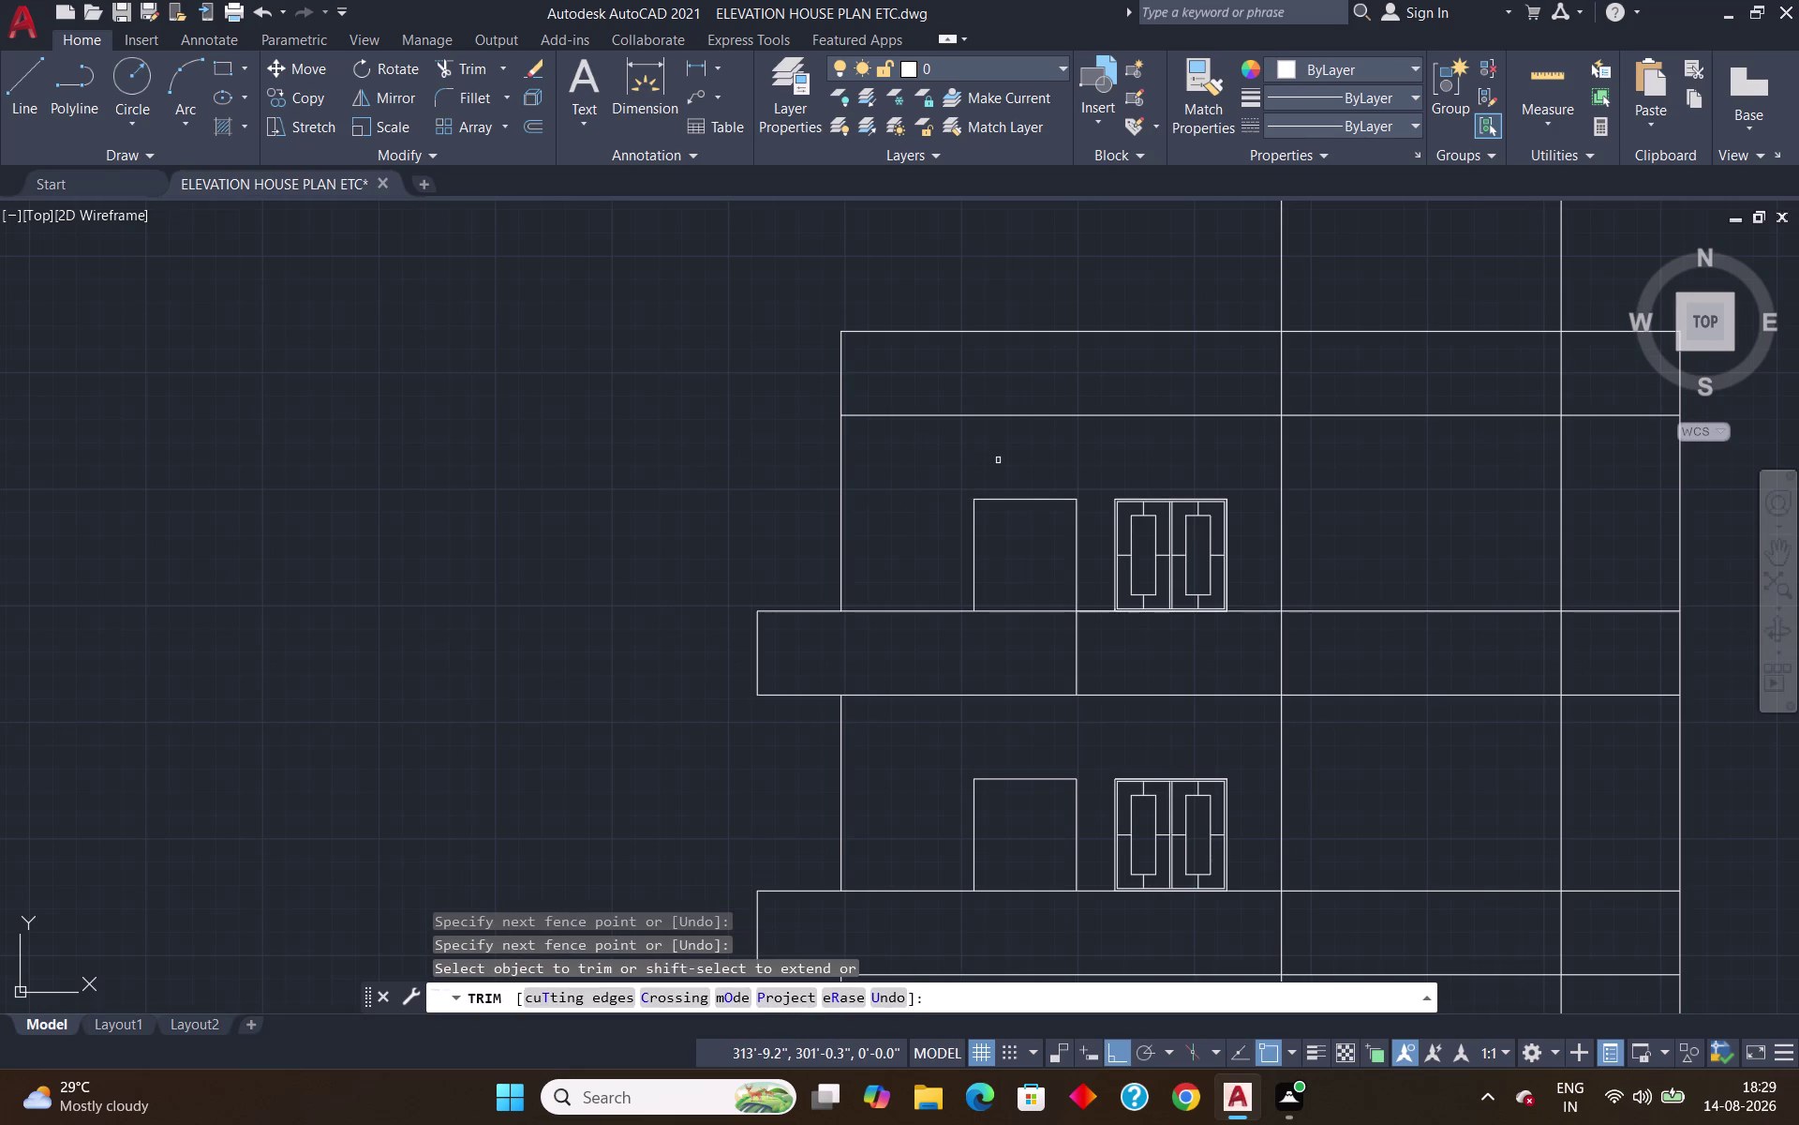
key(Escape)
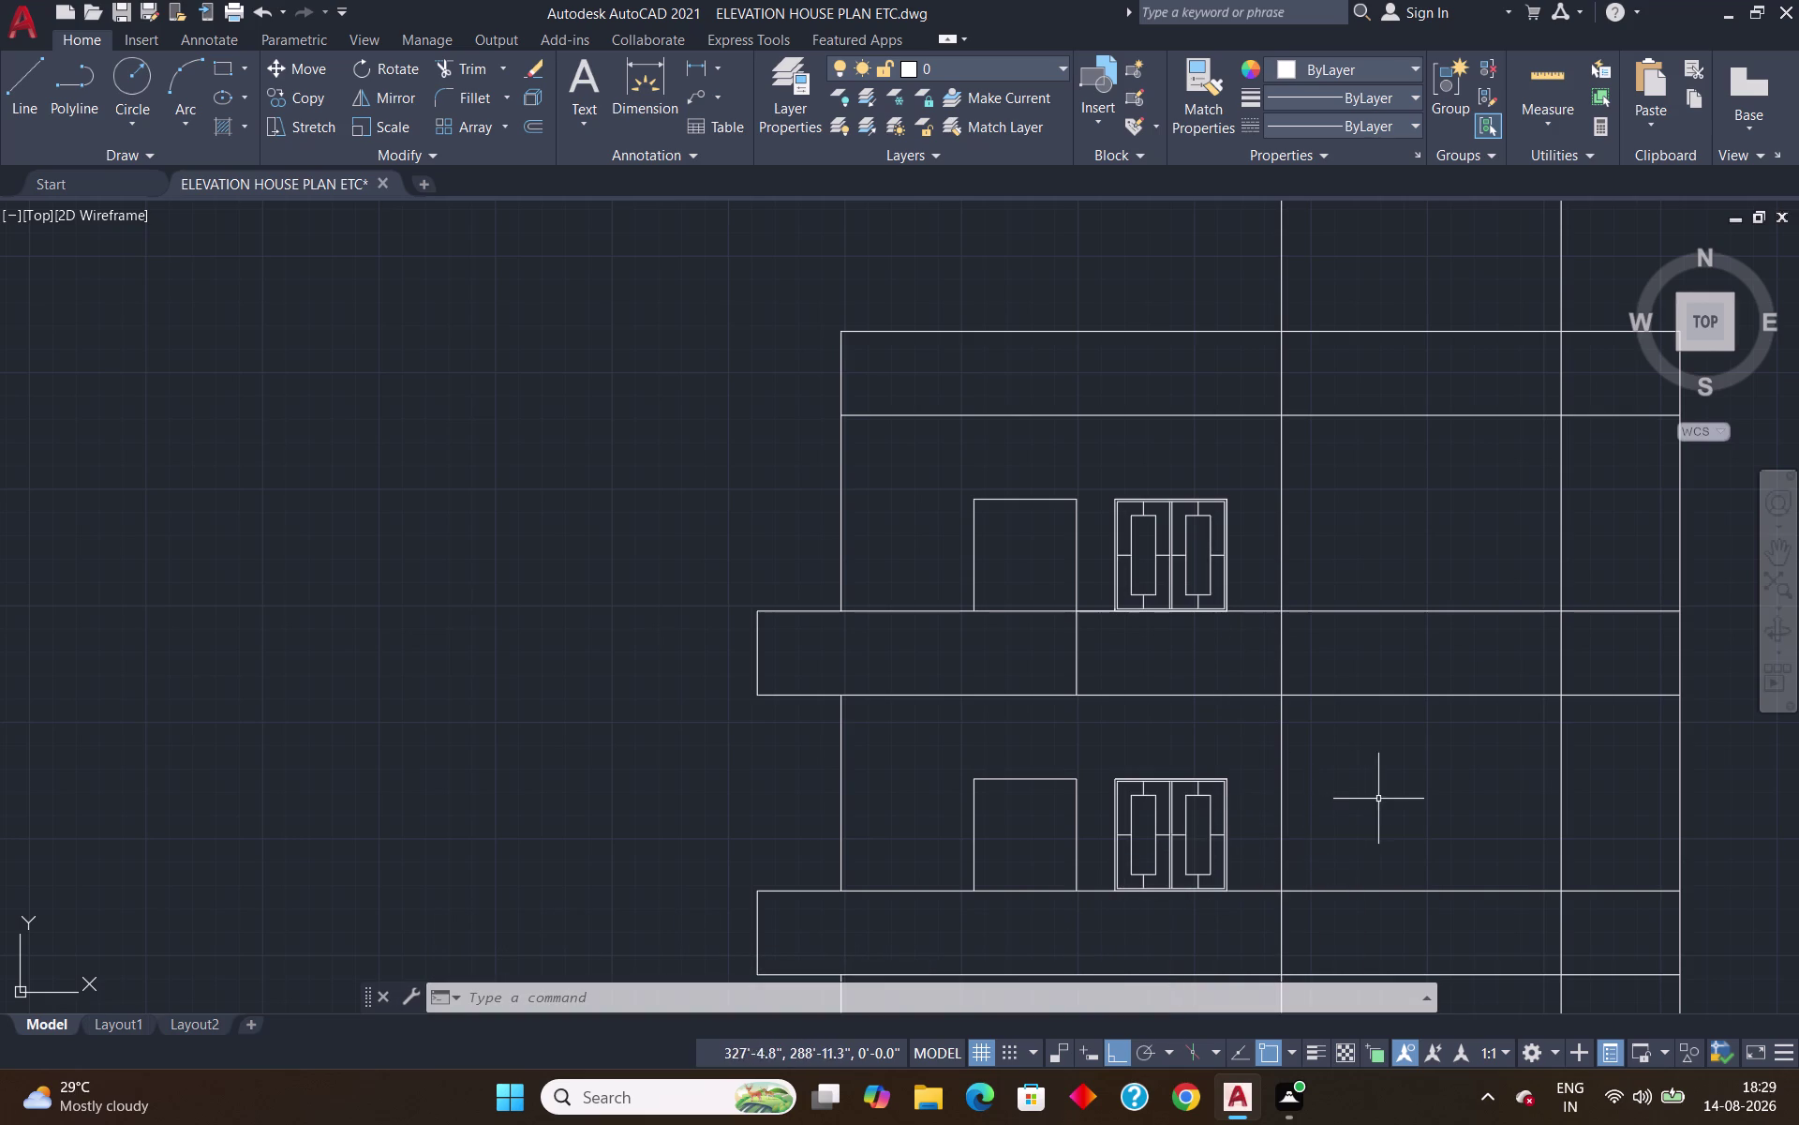
Fence-trim the construction lines between the elevation and the floor plan.
scroll(down, 3)
scroll(up, 3)
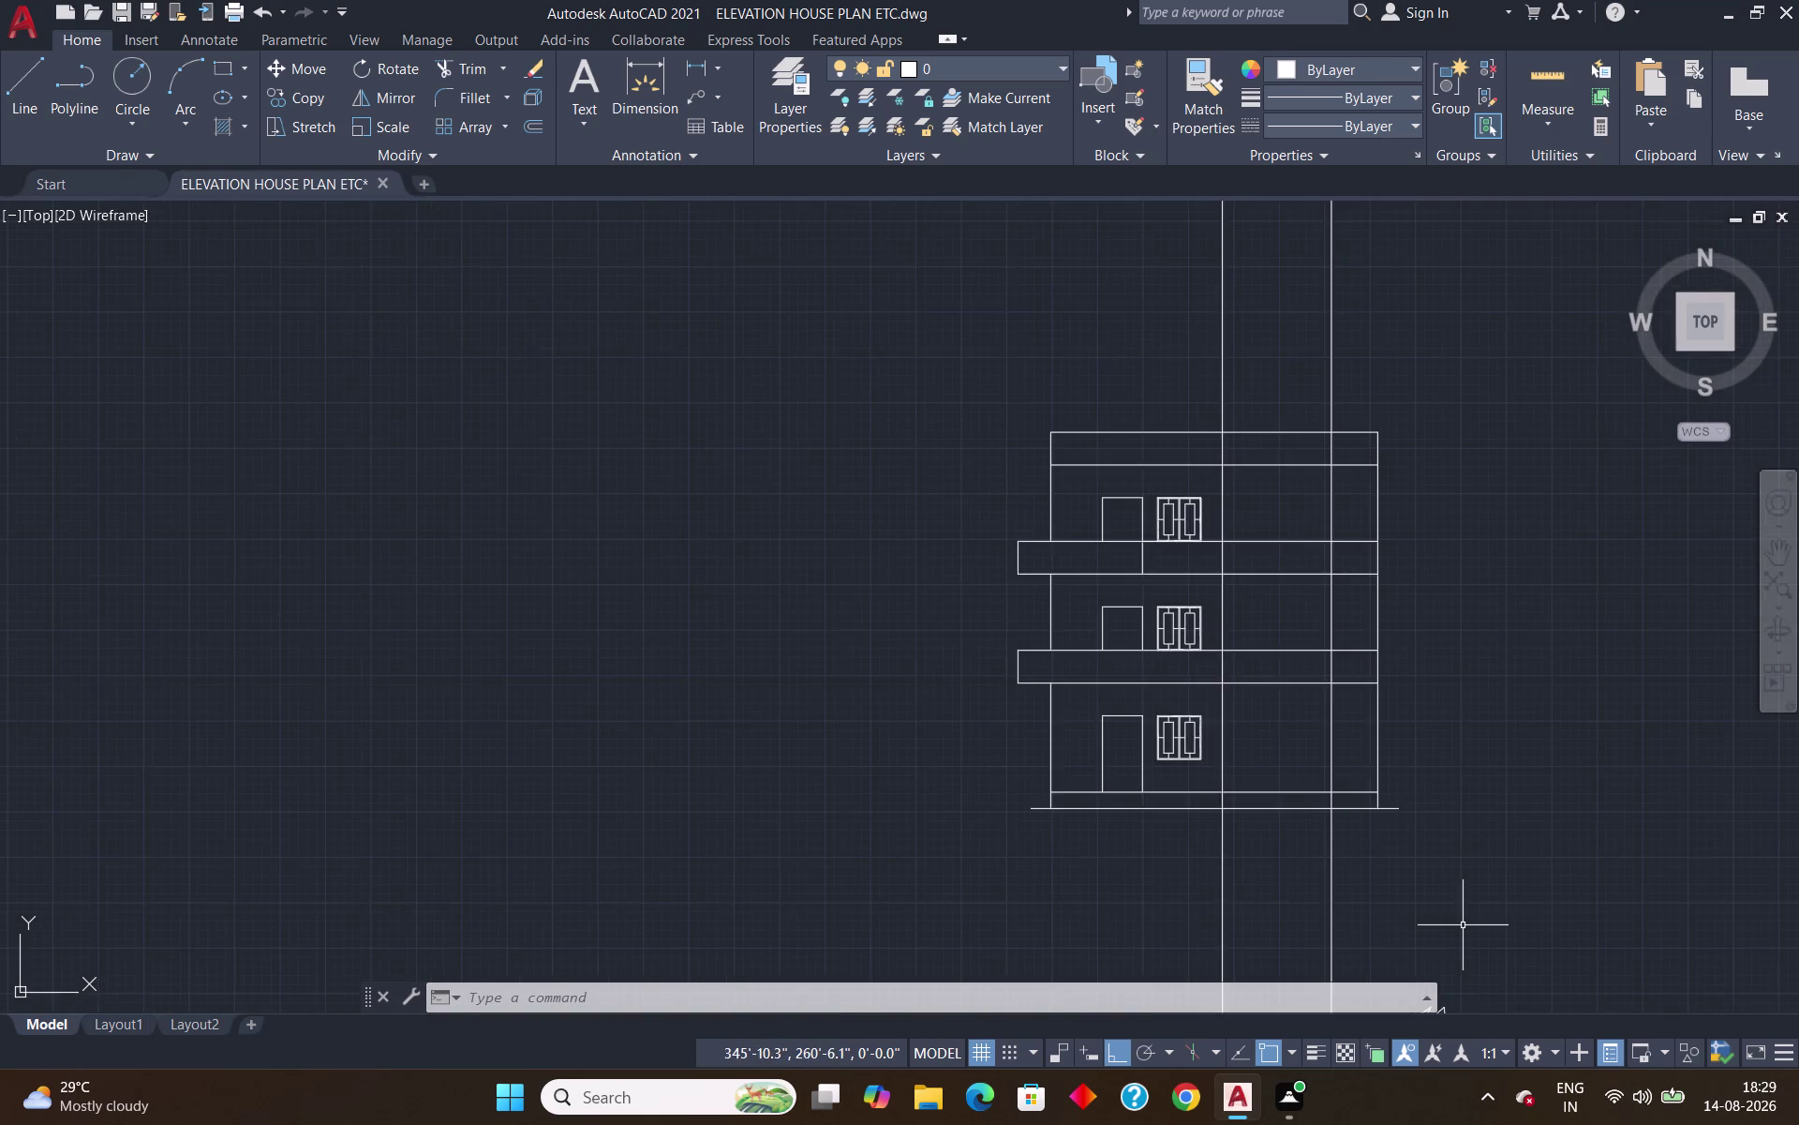
scroll(down, 3)
middle_drag(1463, 925, 1195, 711)
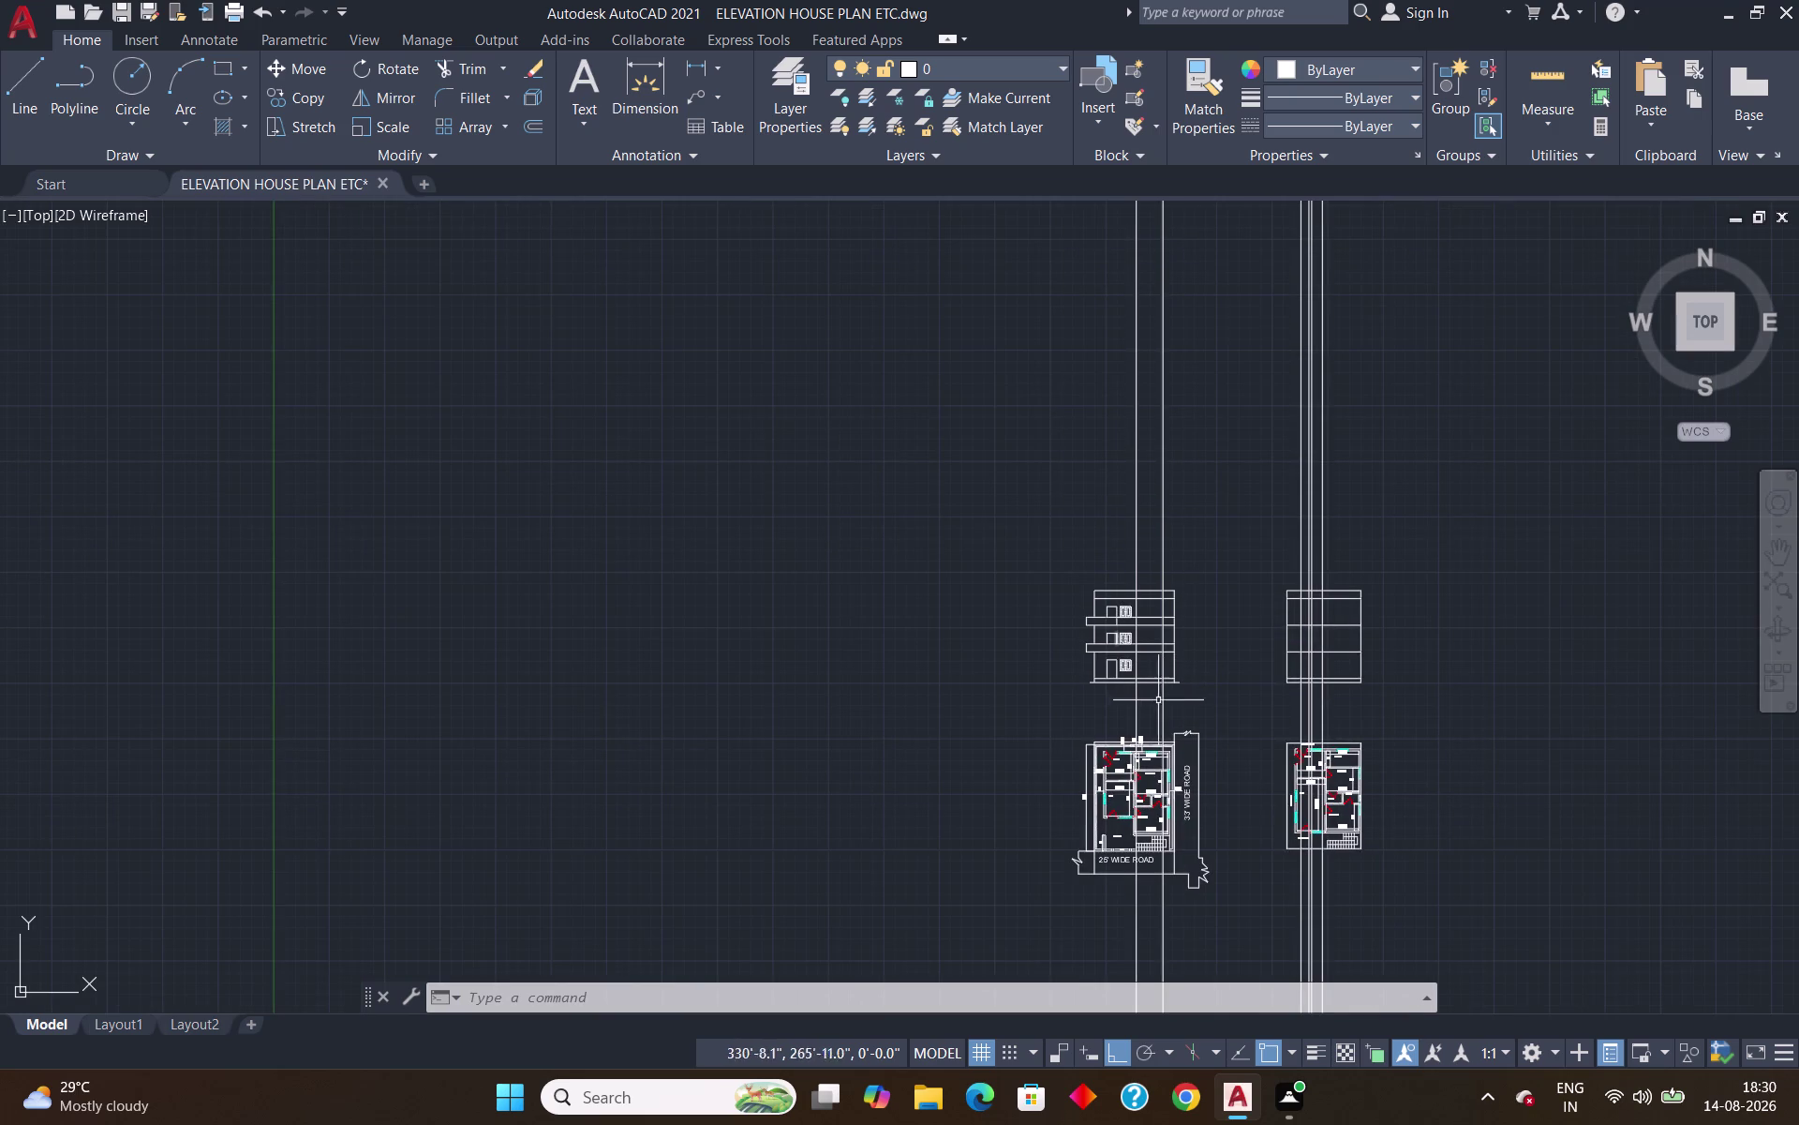
scroll(up, 3)
scroll(up, 3)
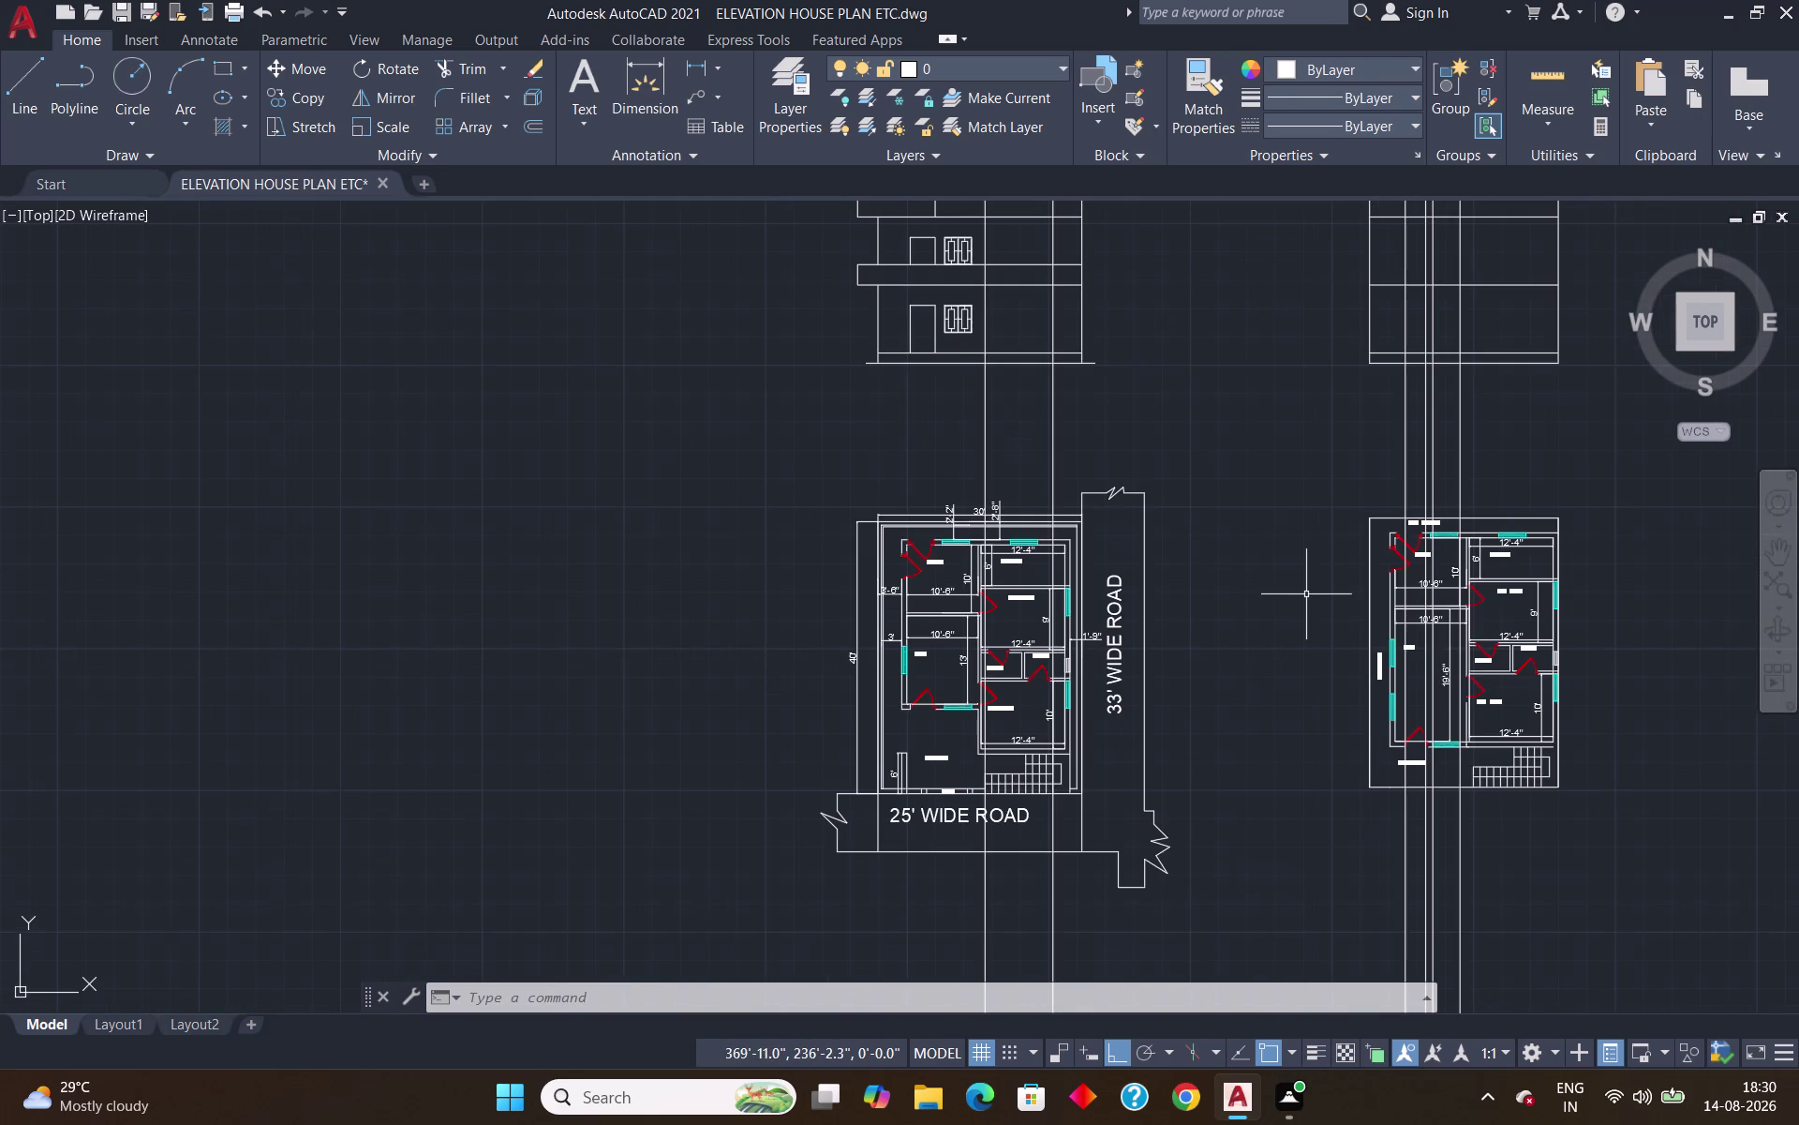
text(tr)
key(Return)
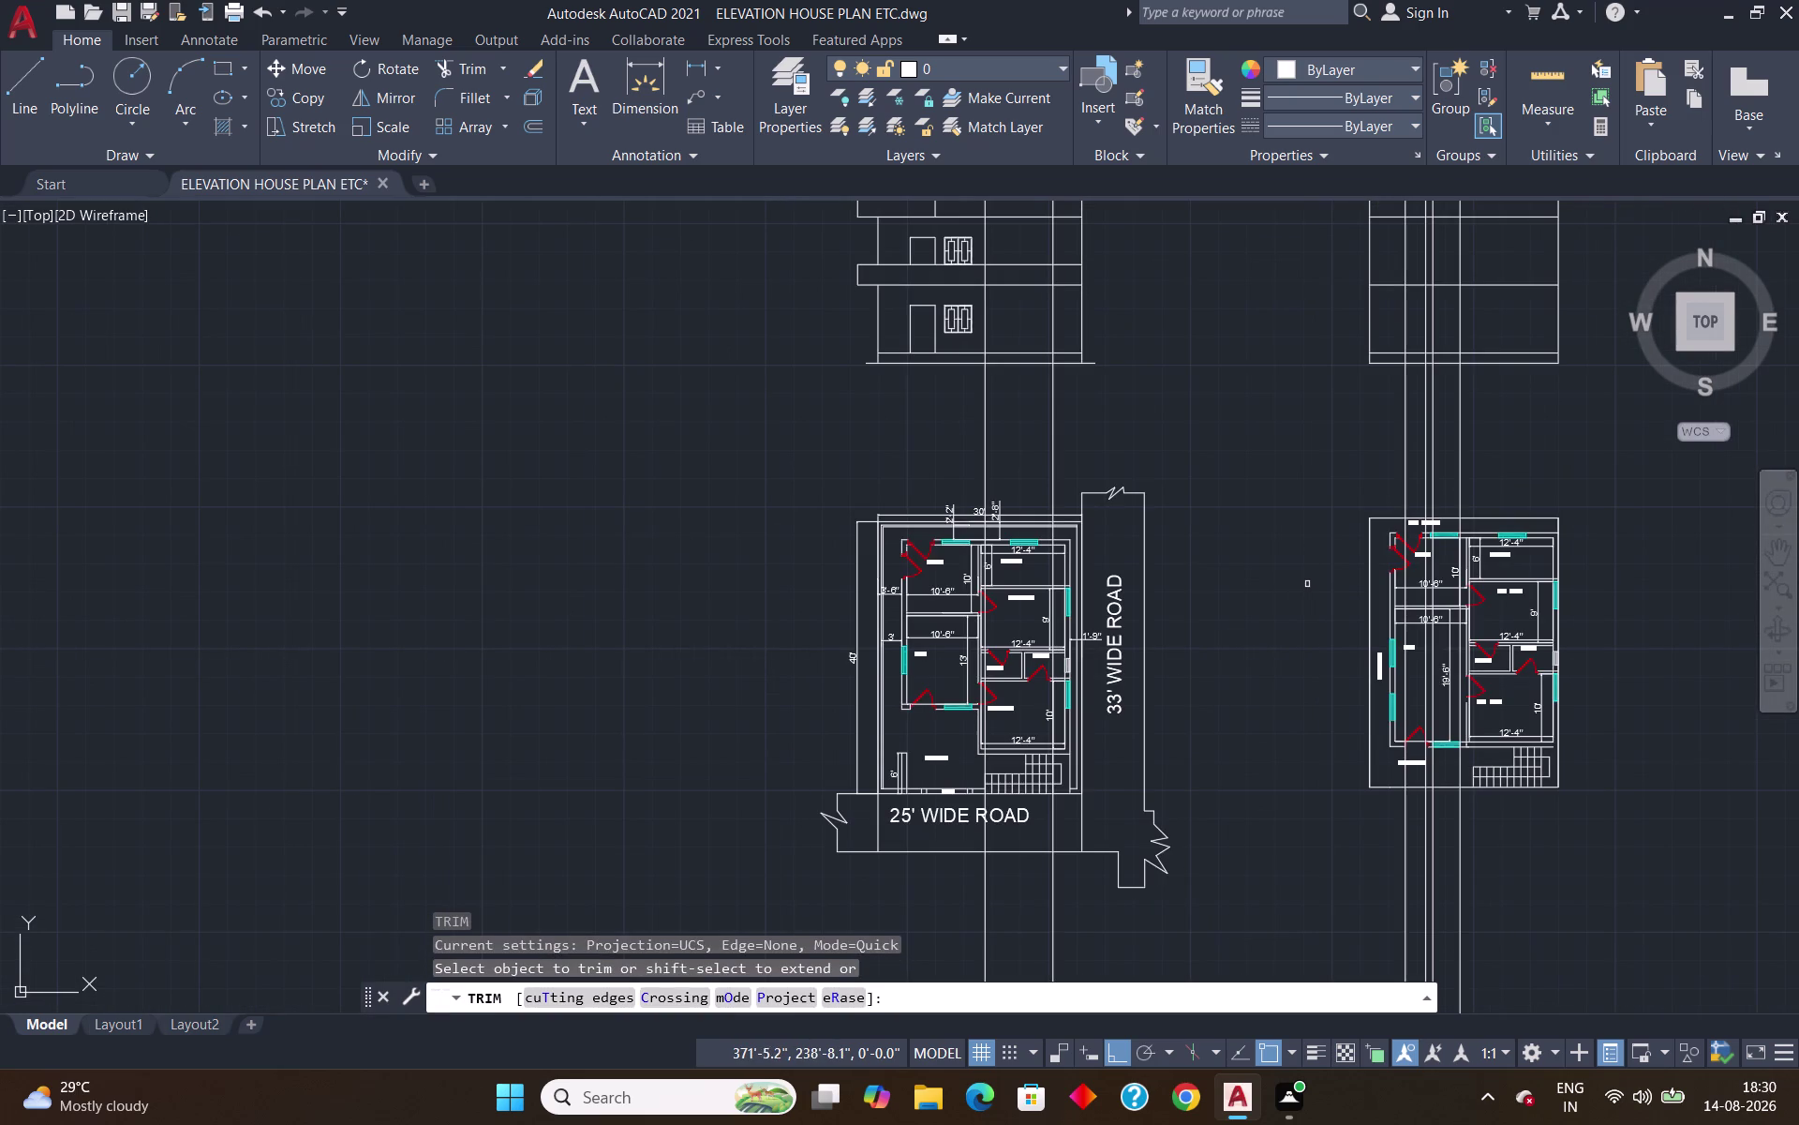
drag(928, 436, 1217, 408)
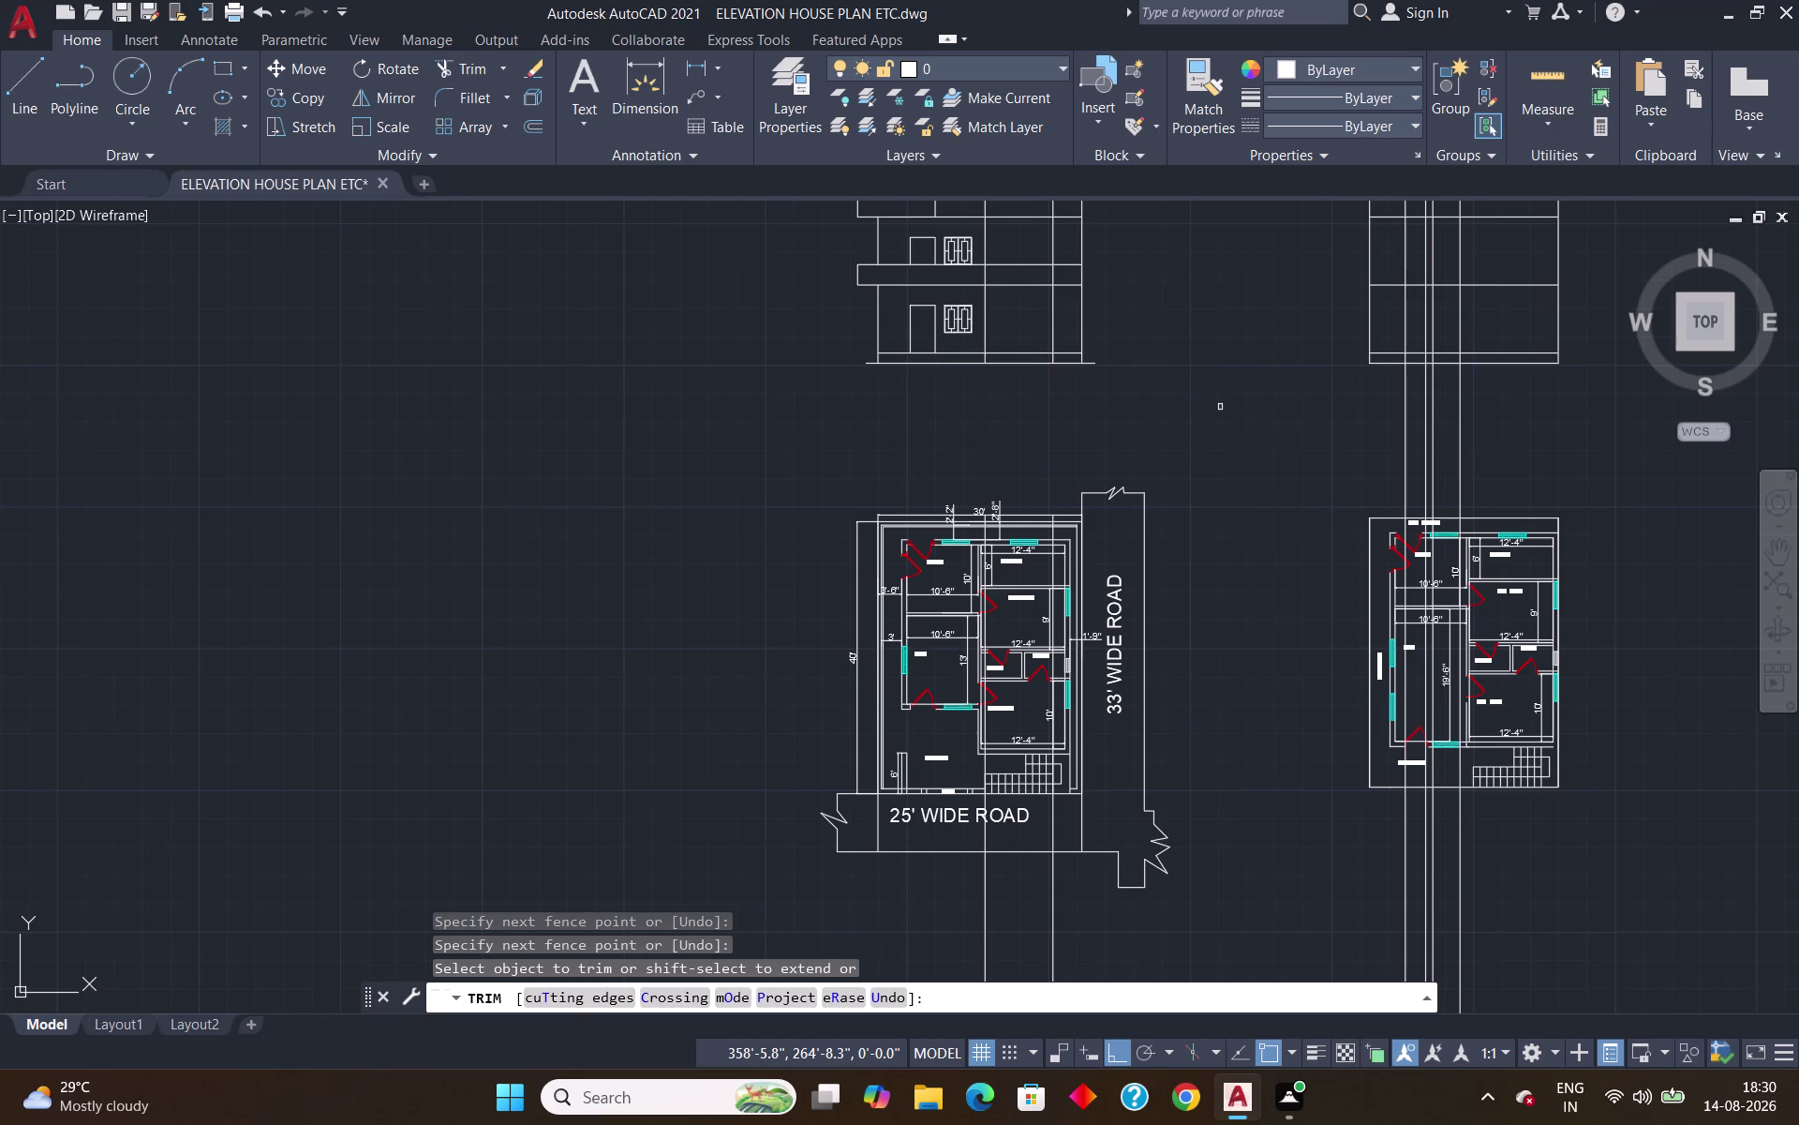
key(Return)
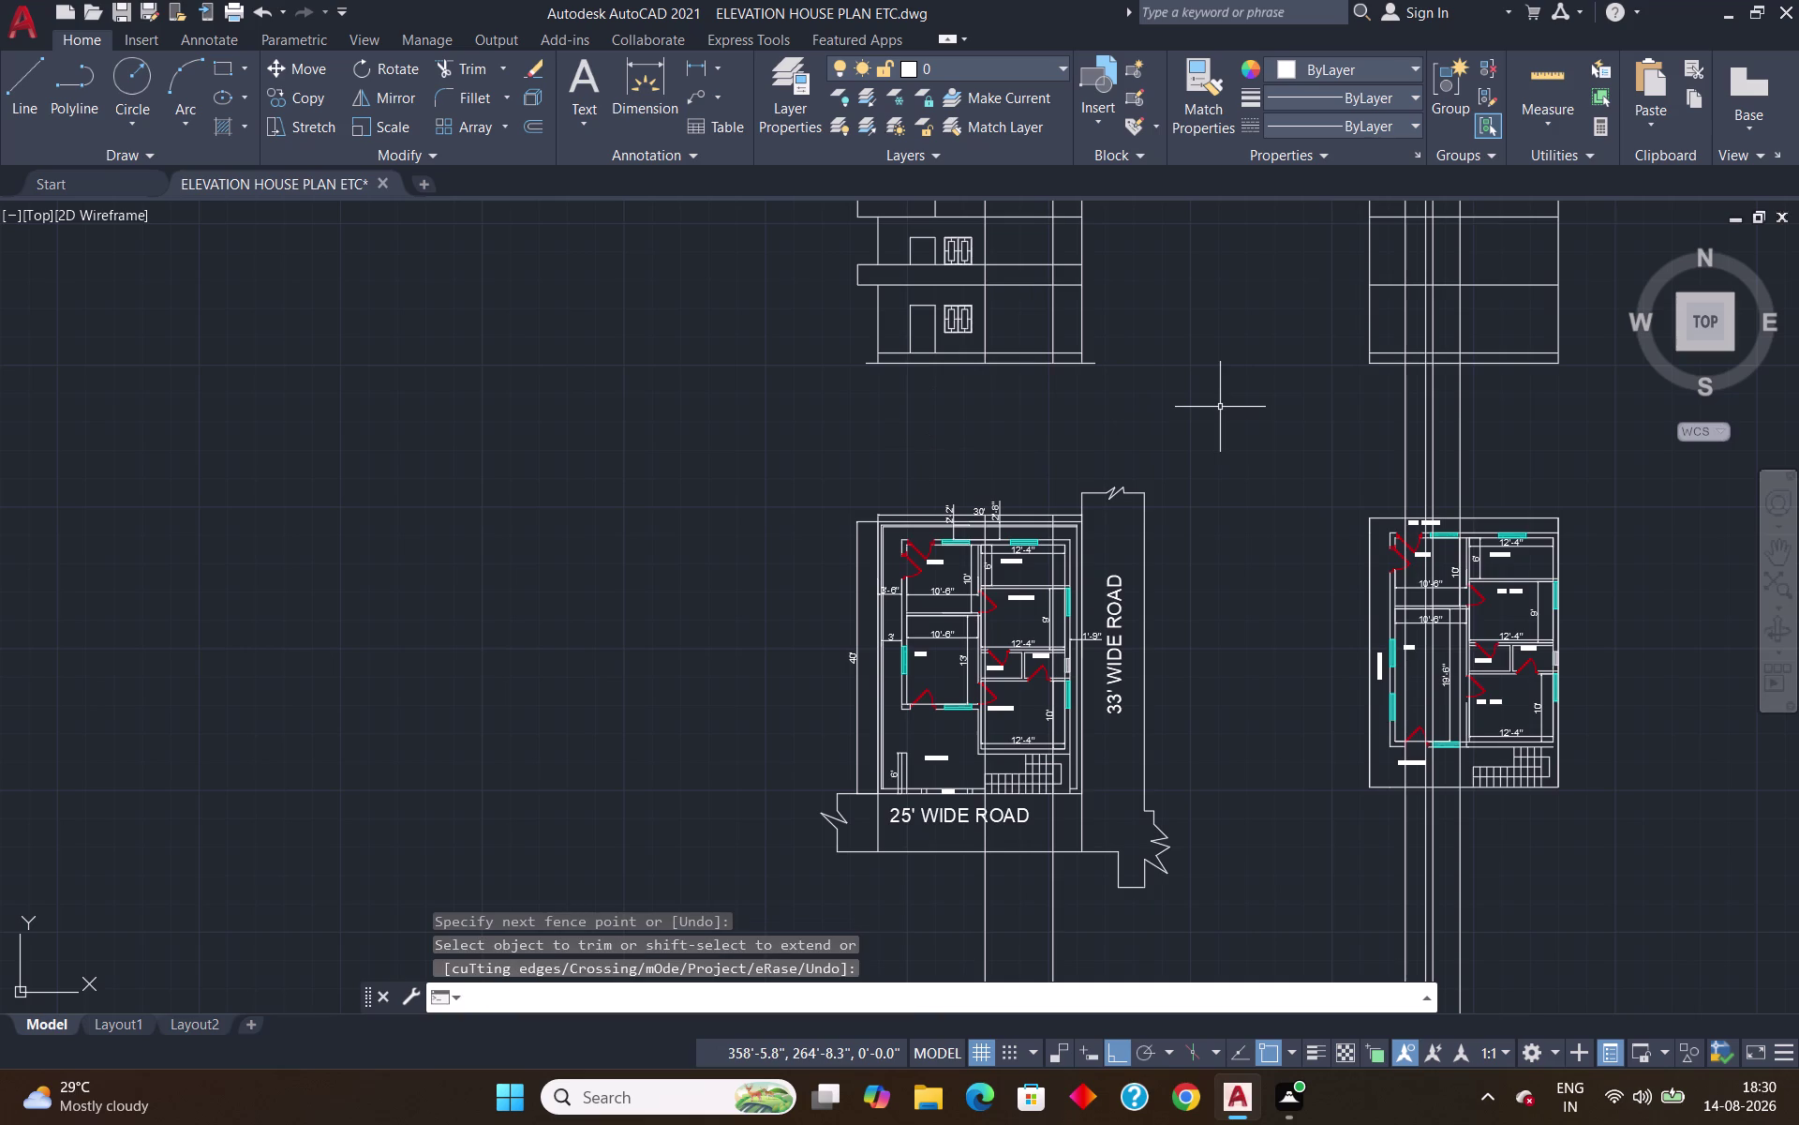
scroll(down, 3)
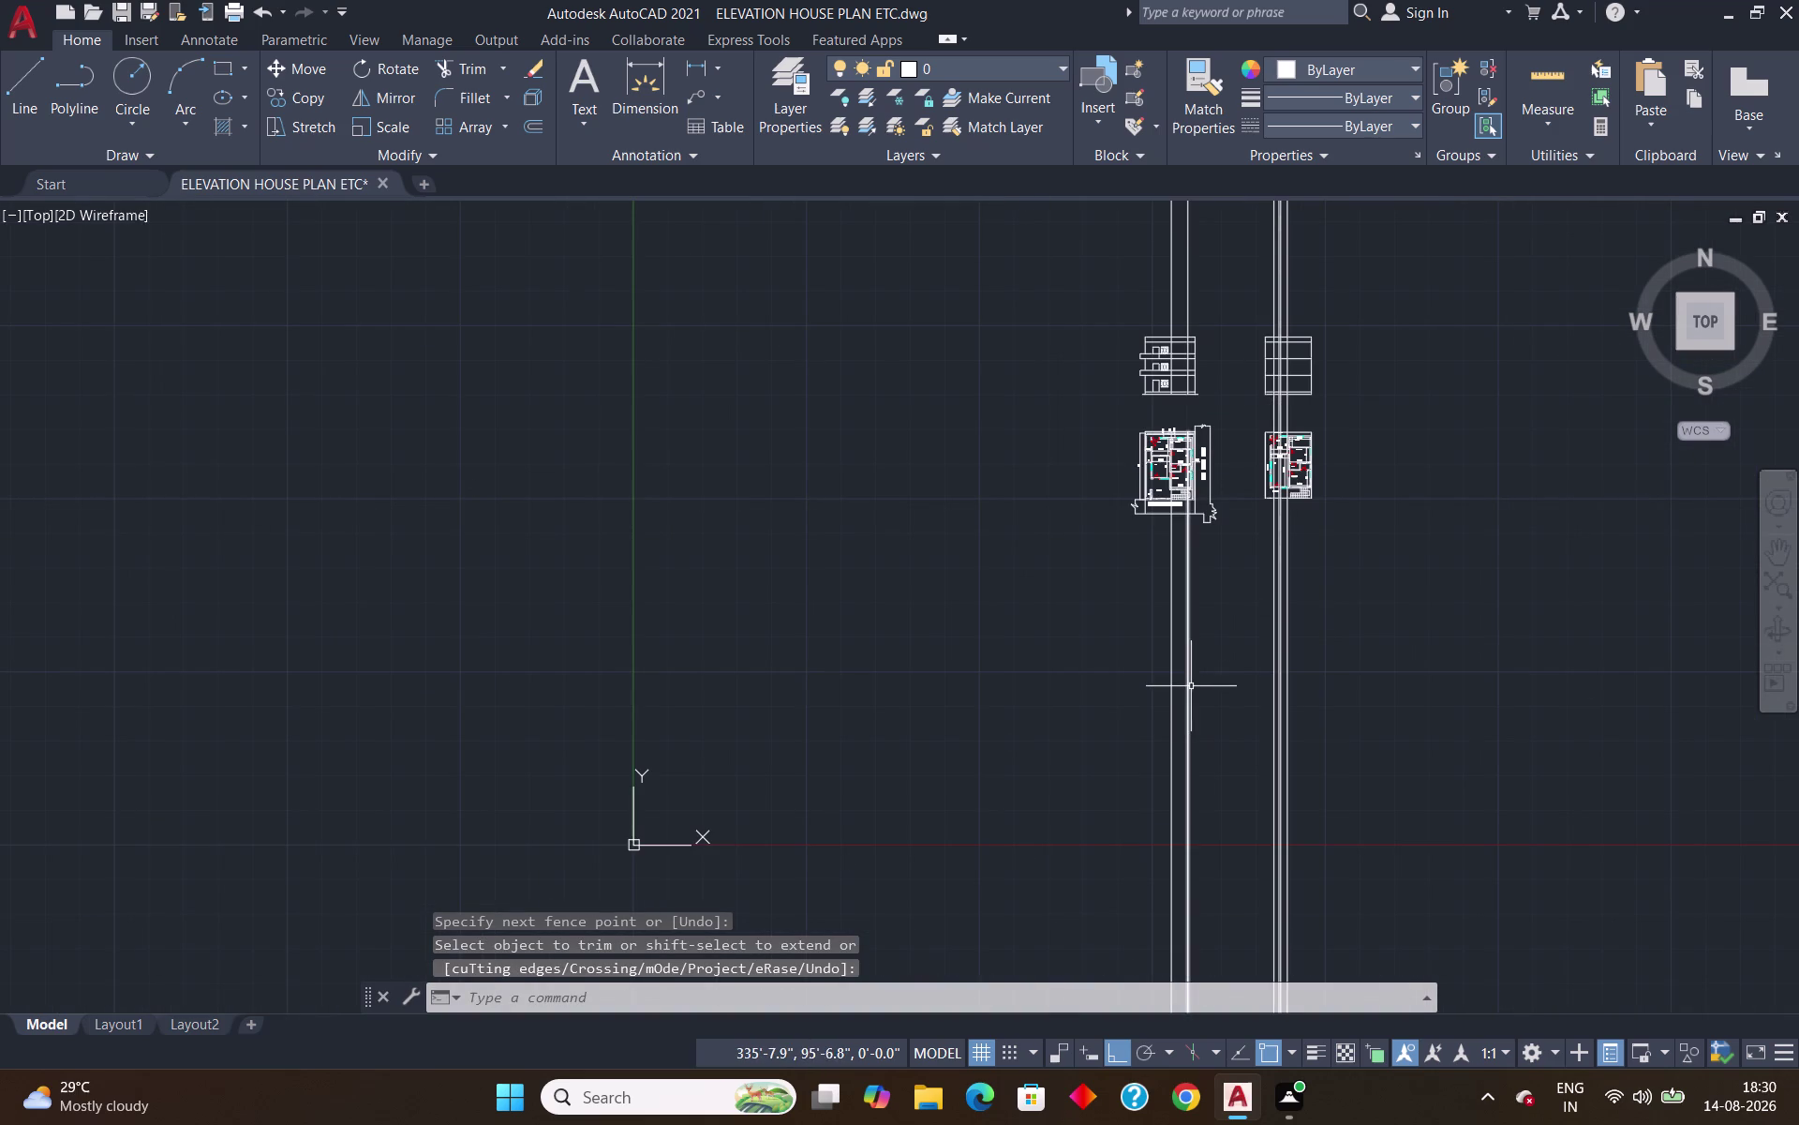
Delete the two rays below the floor plan.
click(1190, 684)
click(1171, 678)
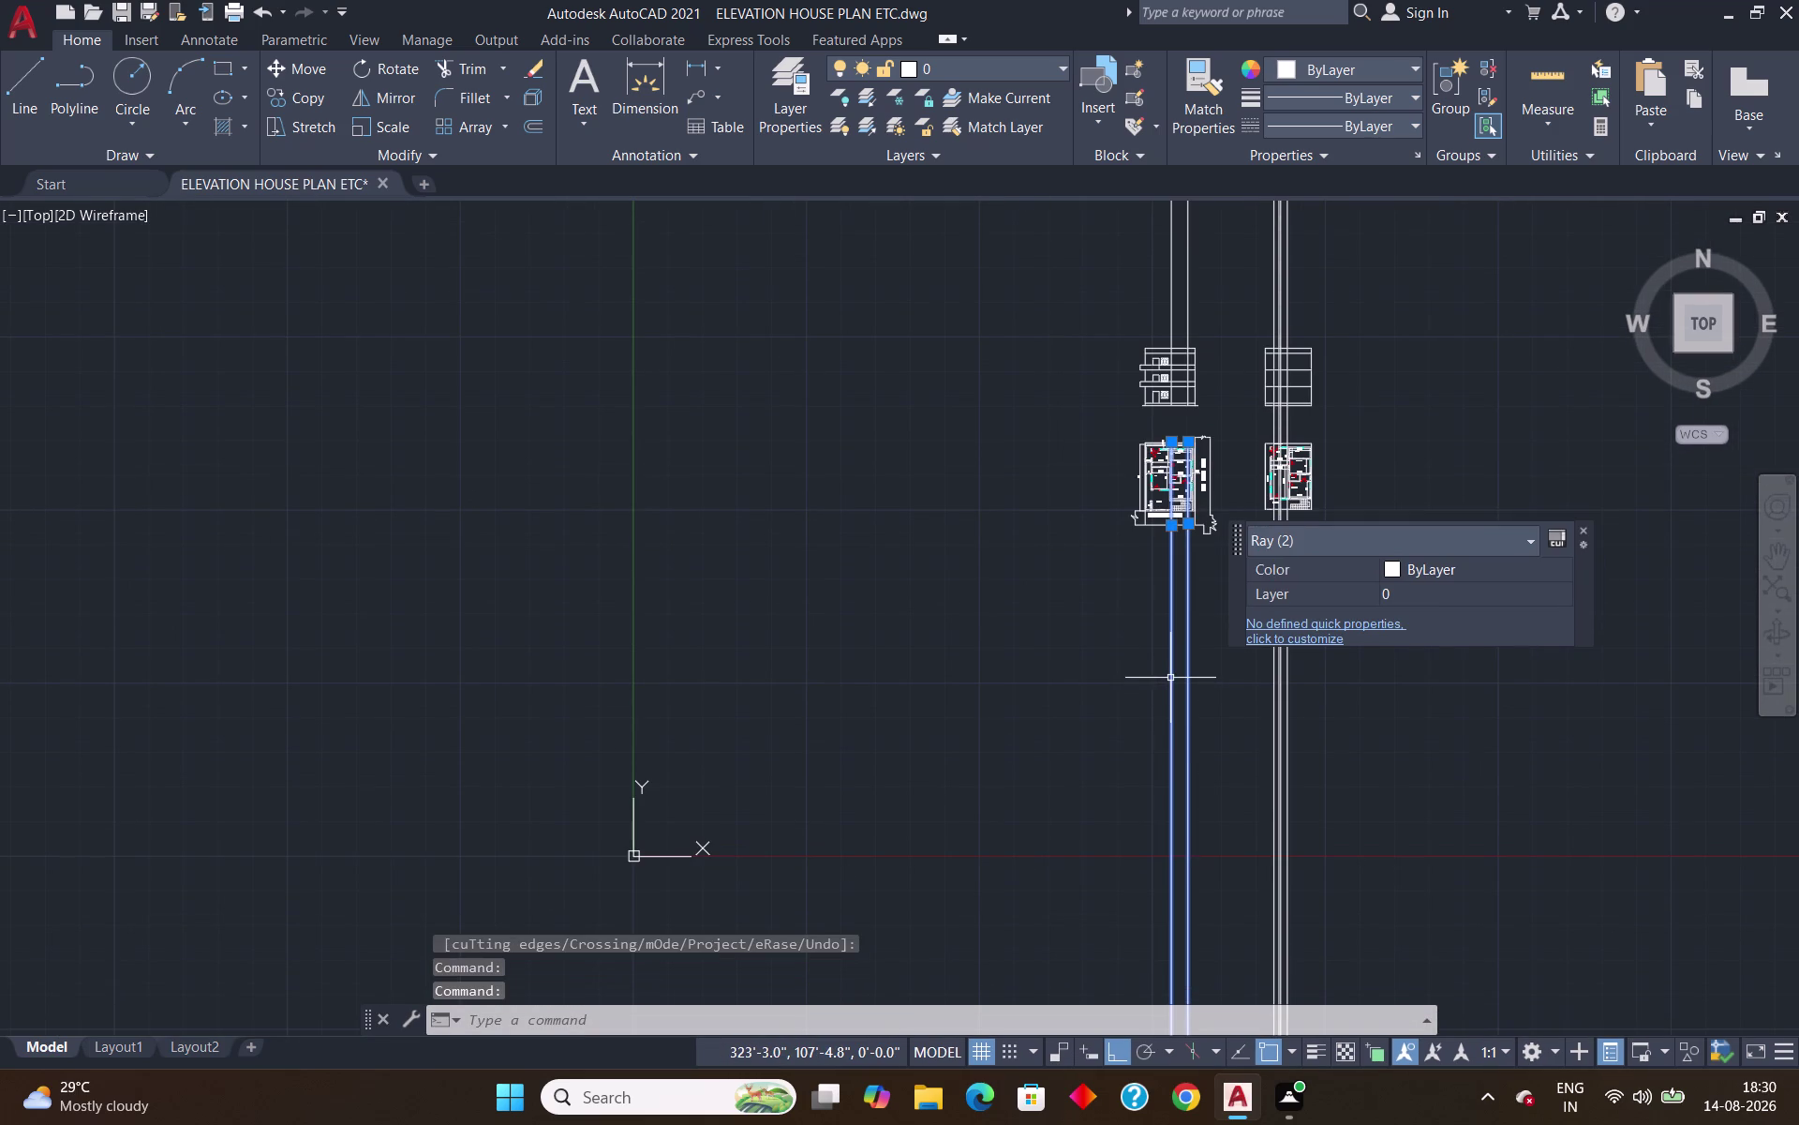
key(Delete)
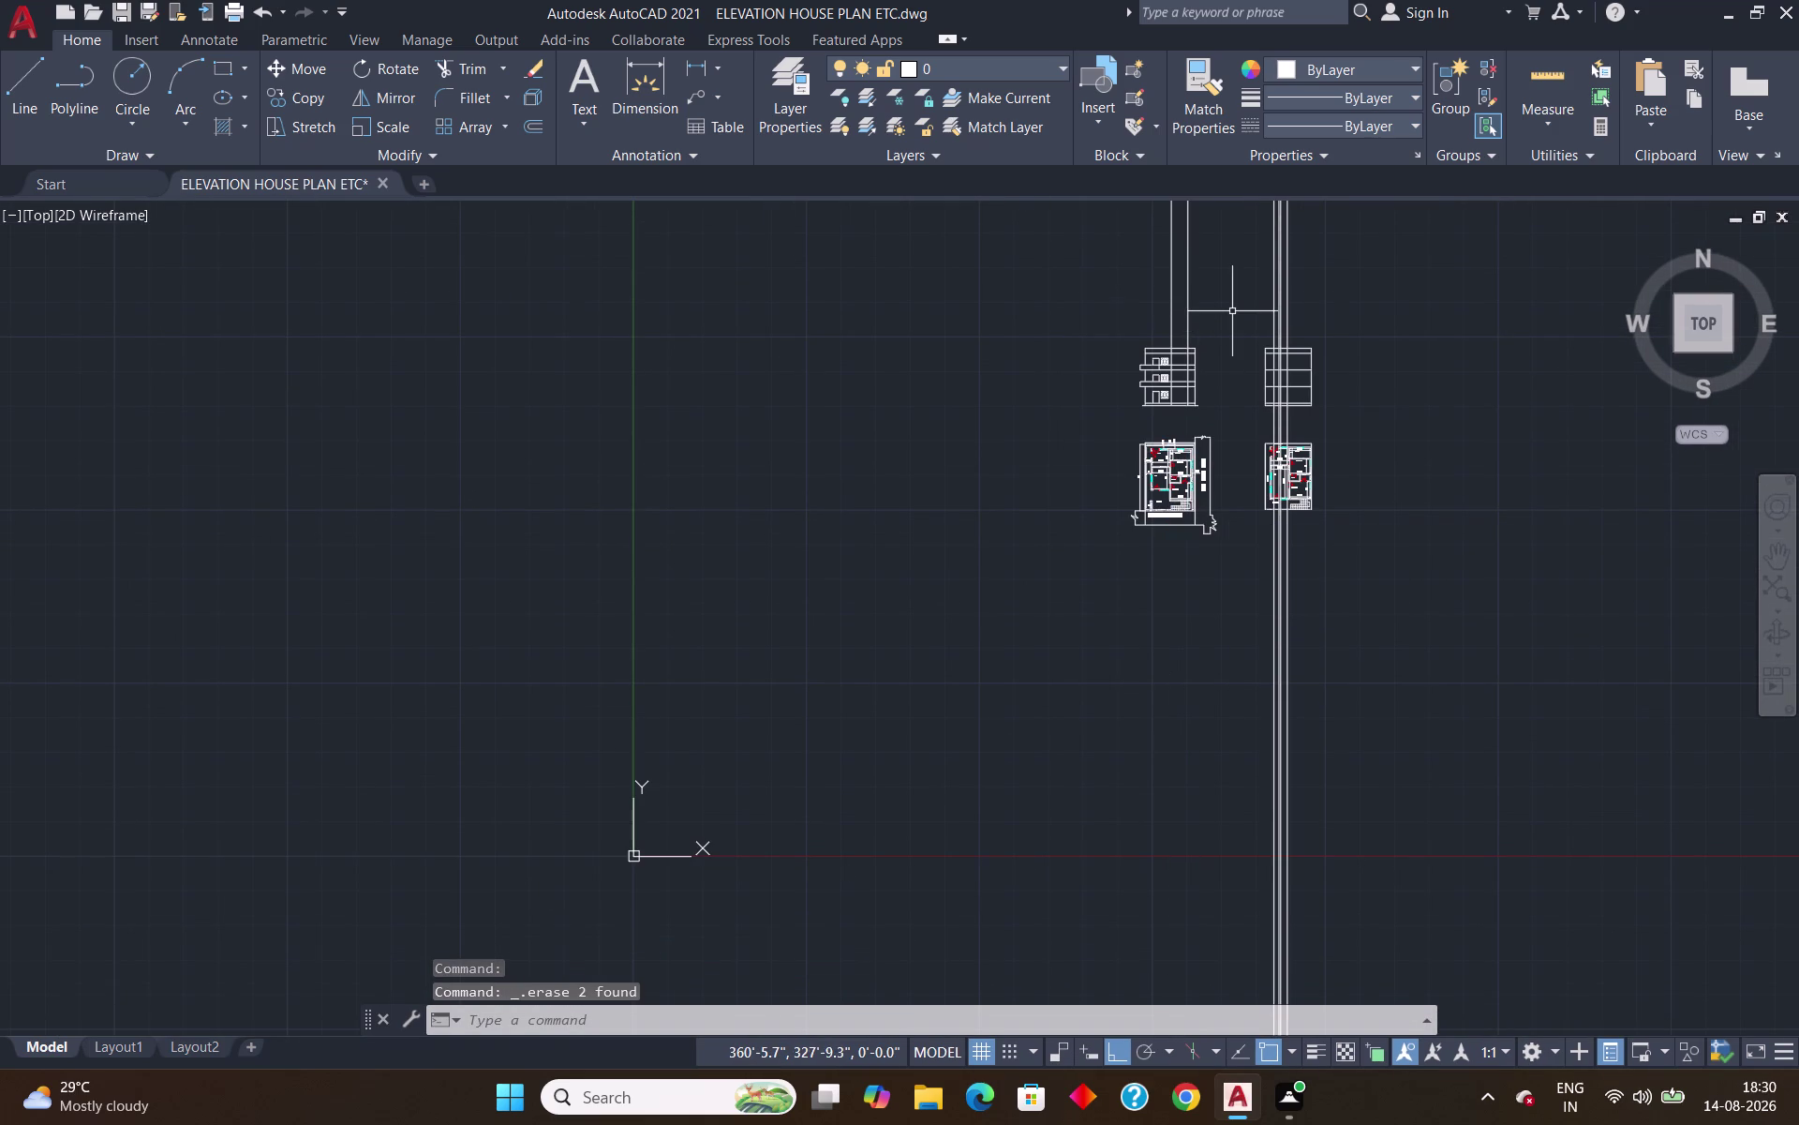
scroll(up, 3)
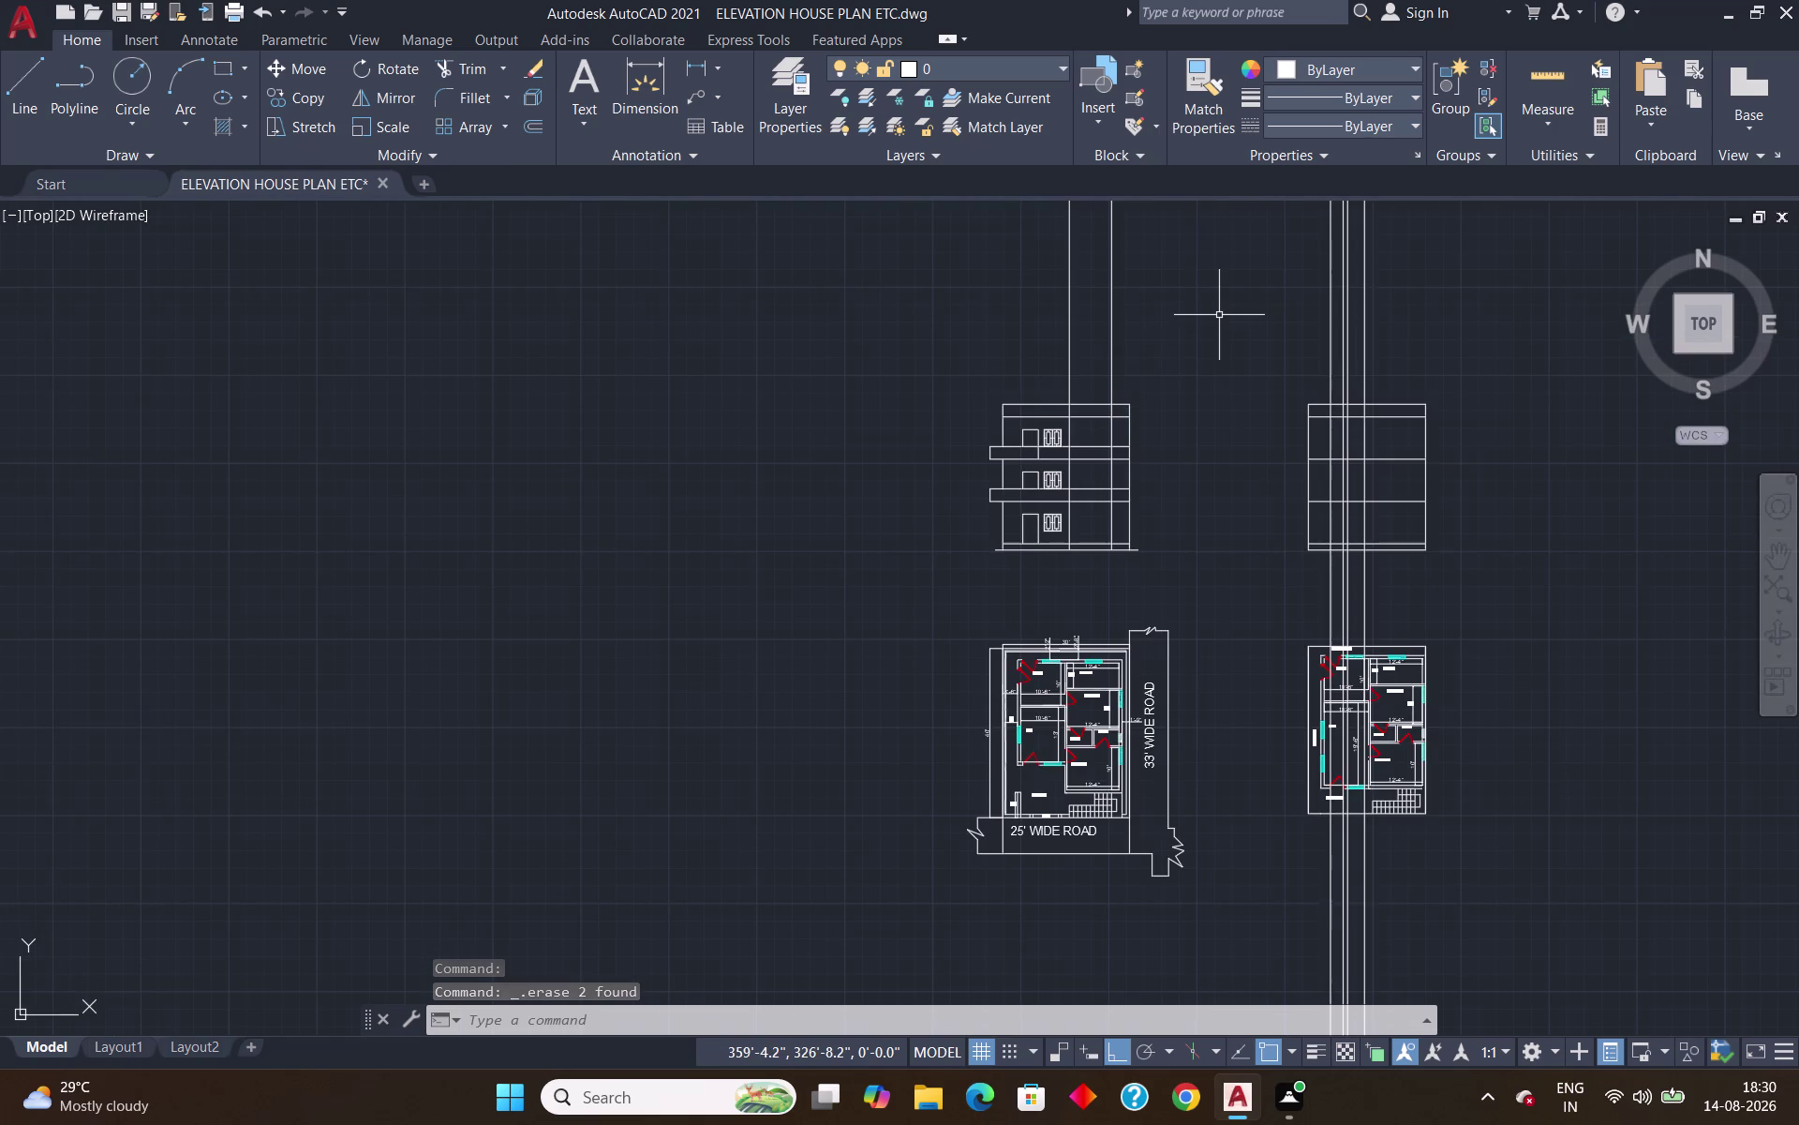
Trim the construction lines rising above the left elevation.
text(tr)
key(Return)
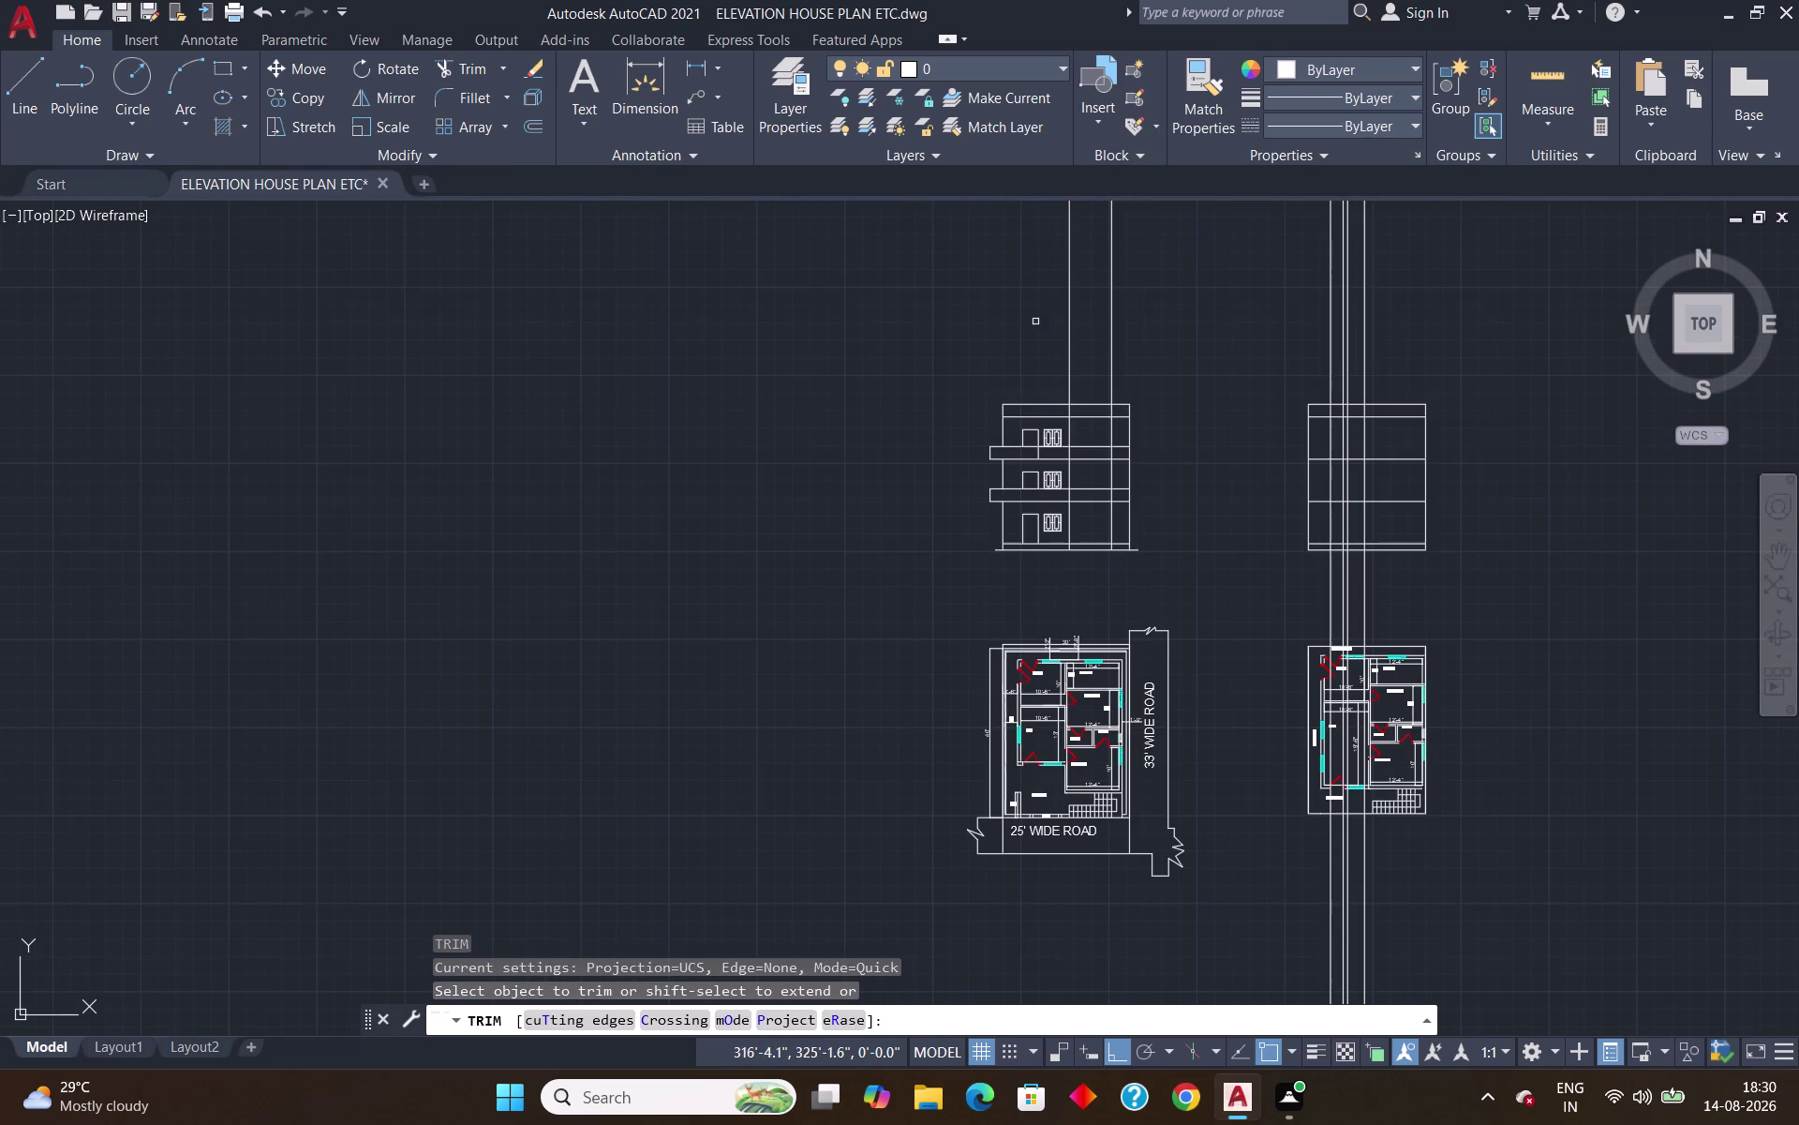
drag(1028, 320, 1157, 350)
key(Escape)
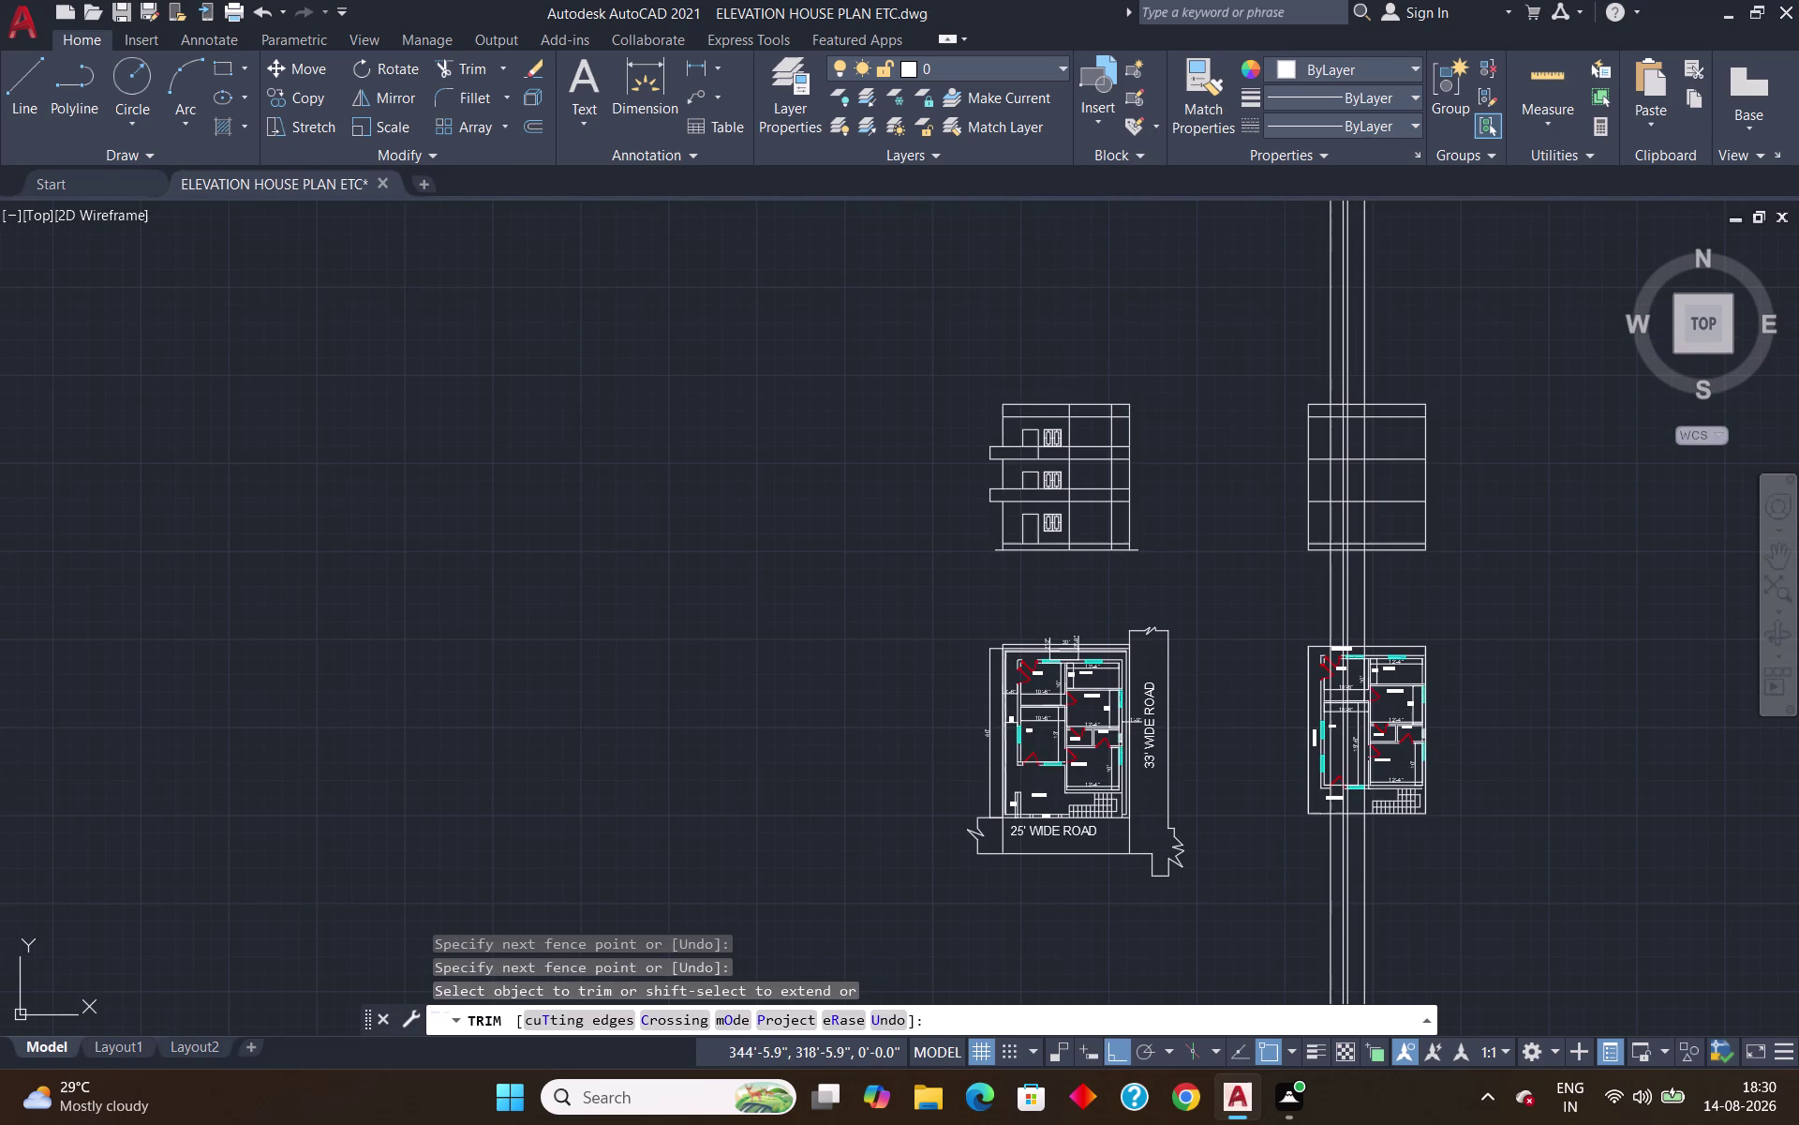
scroll(up, 3)
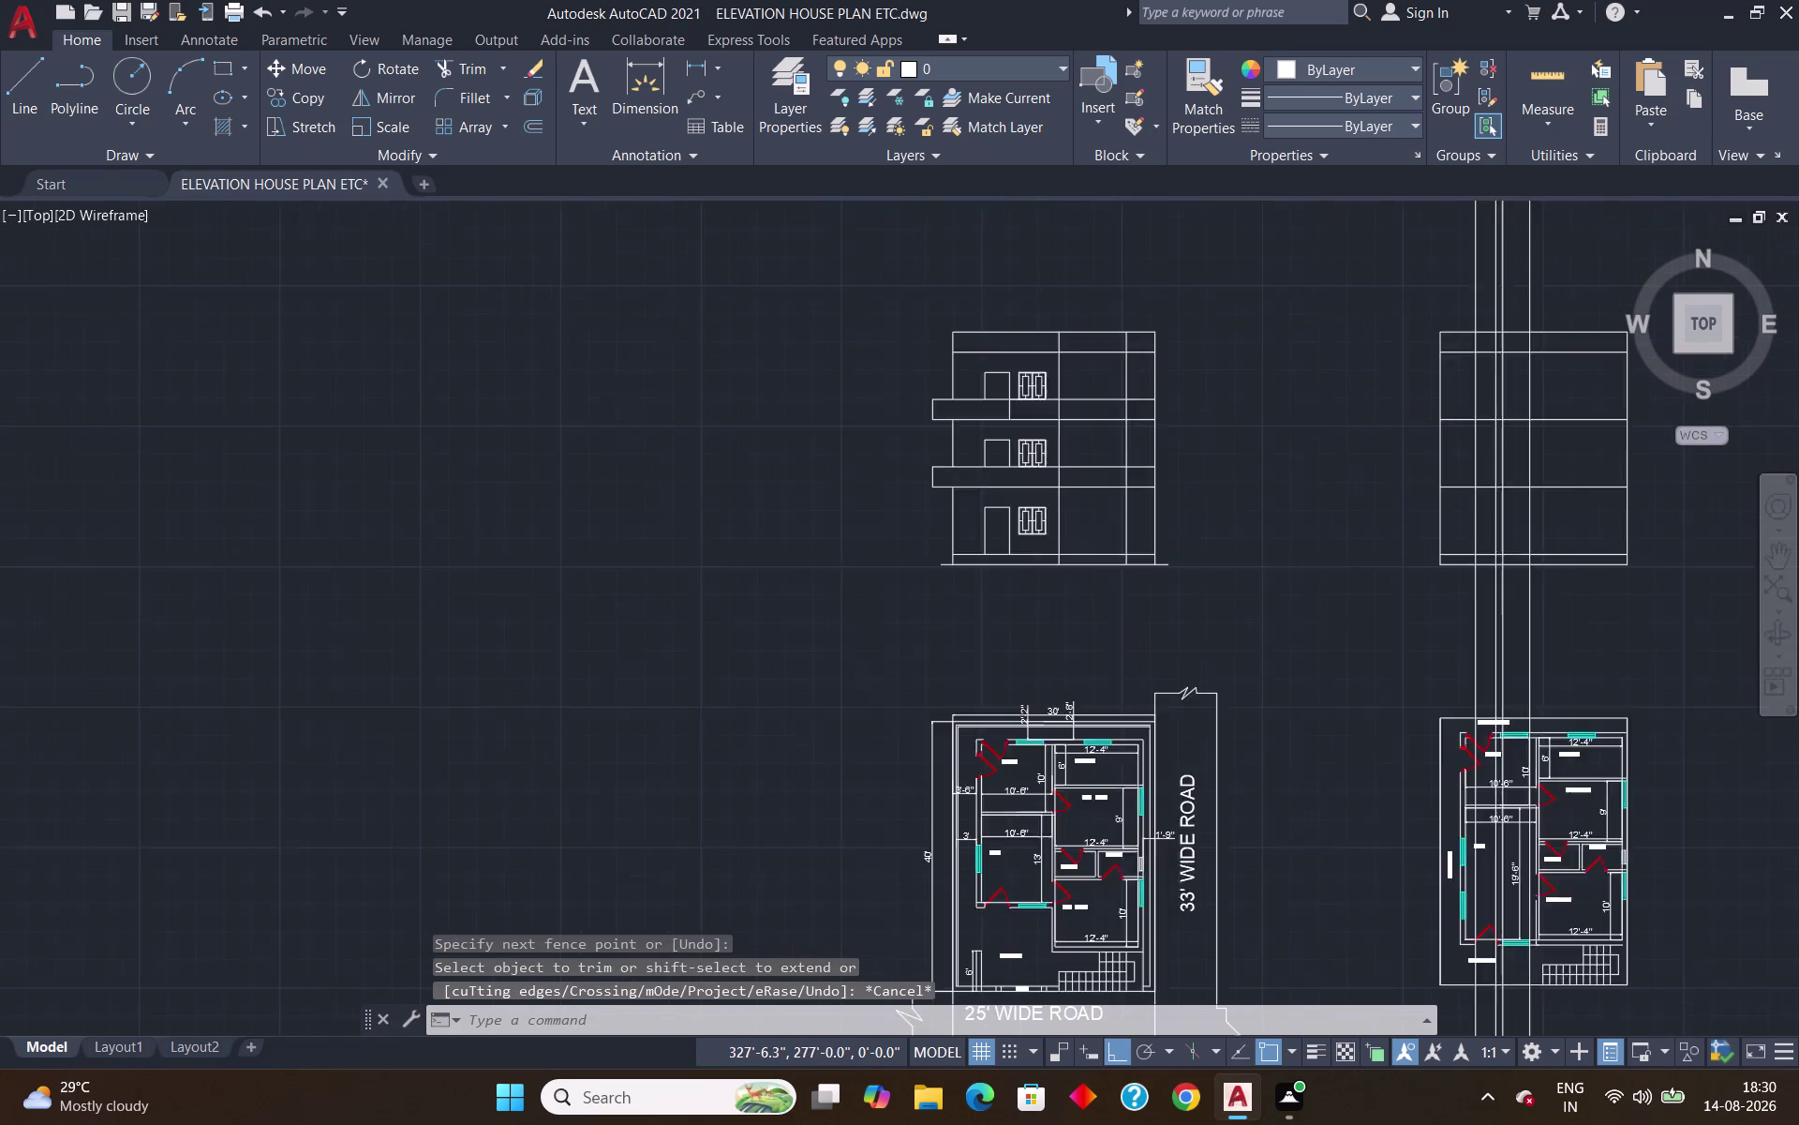
scroll(up, 3)
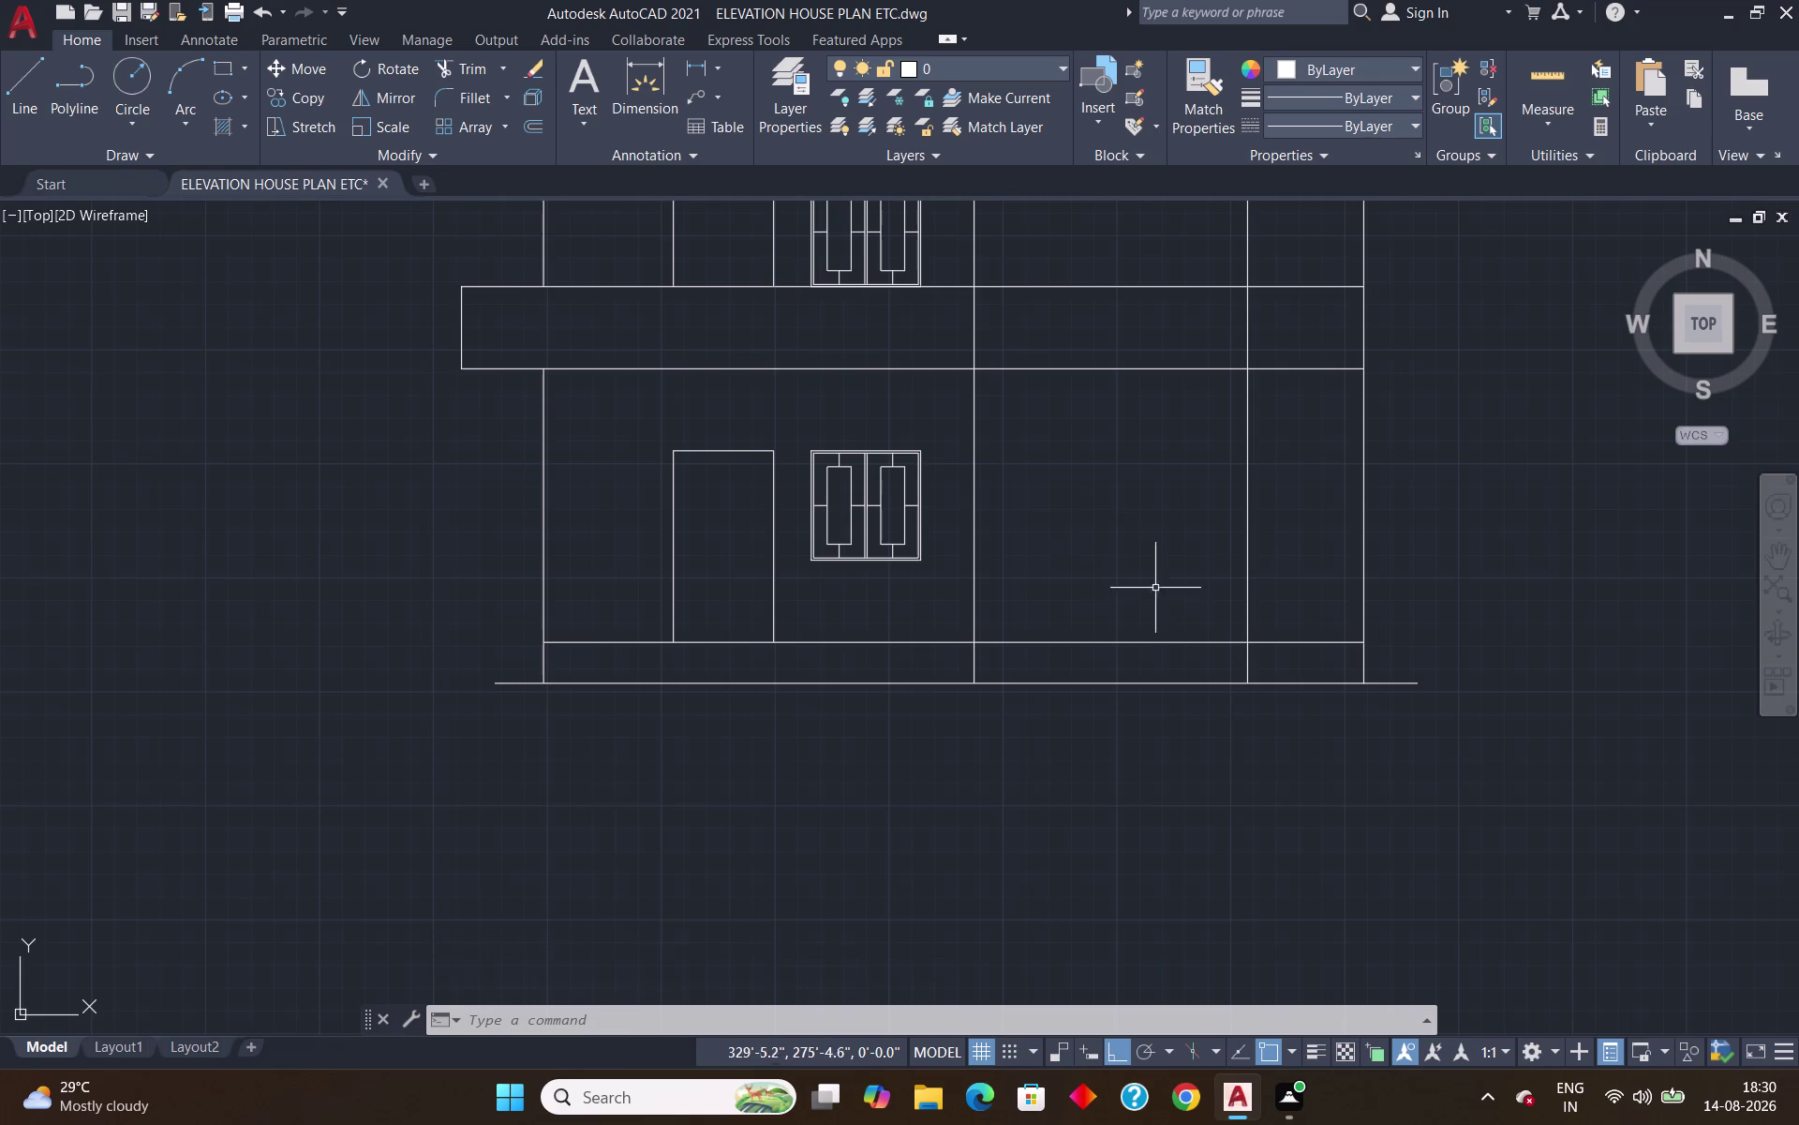
Start the staircase line on the ground floor, toggling dynamic input and ortho.
scroll(up, 3)
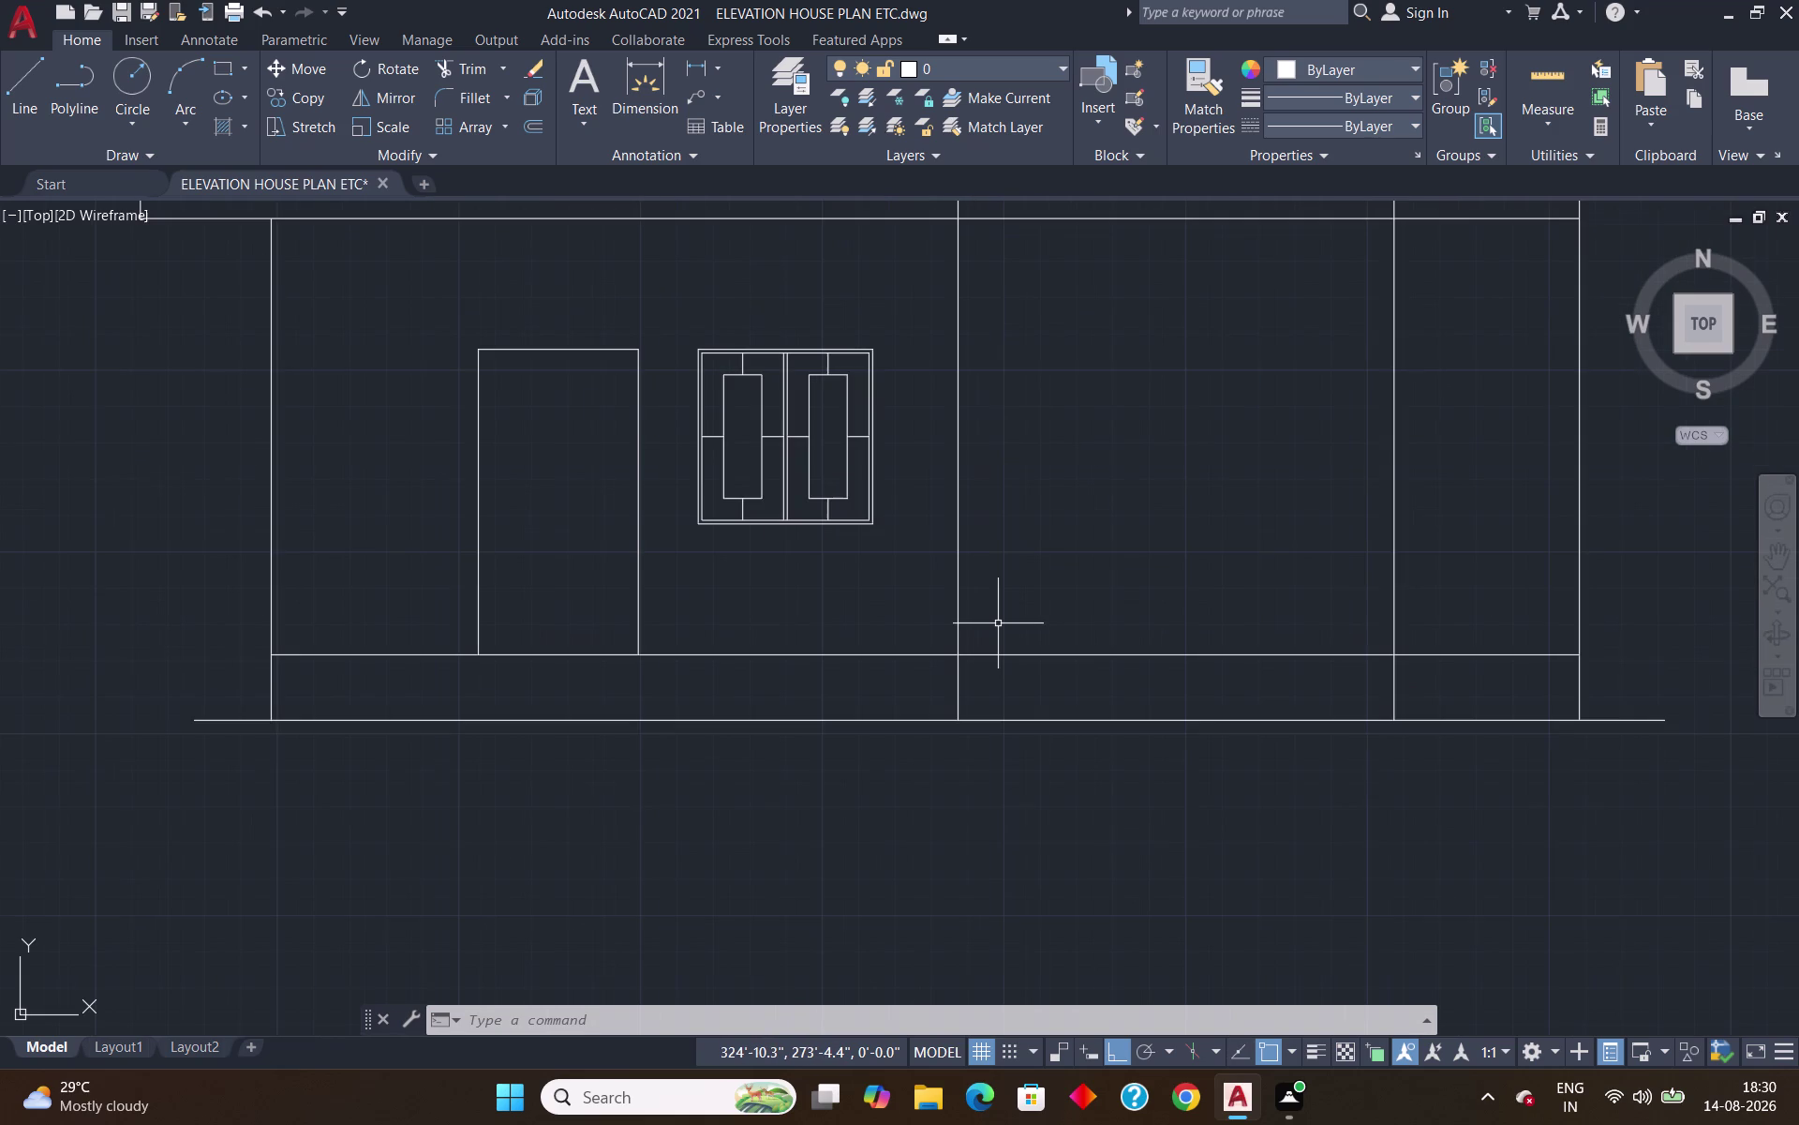
key(l)
key(Return)
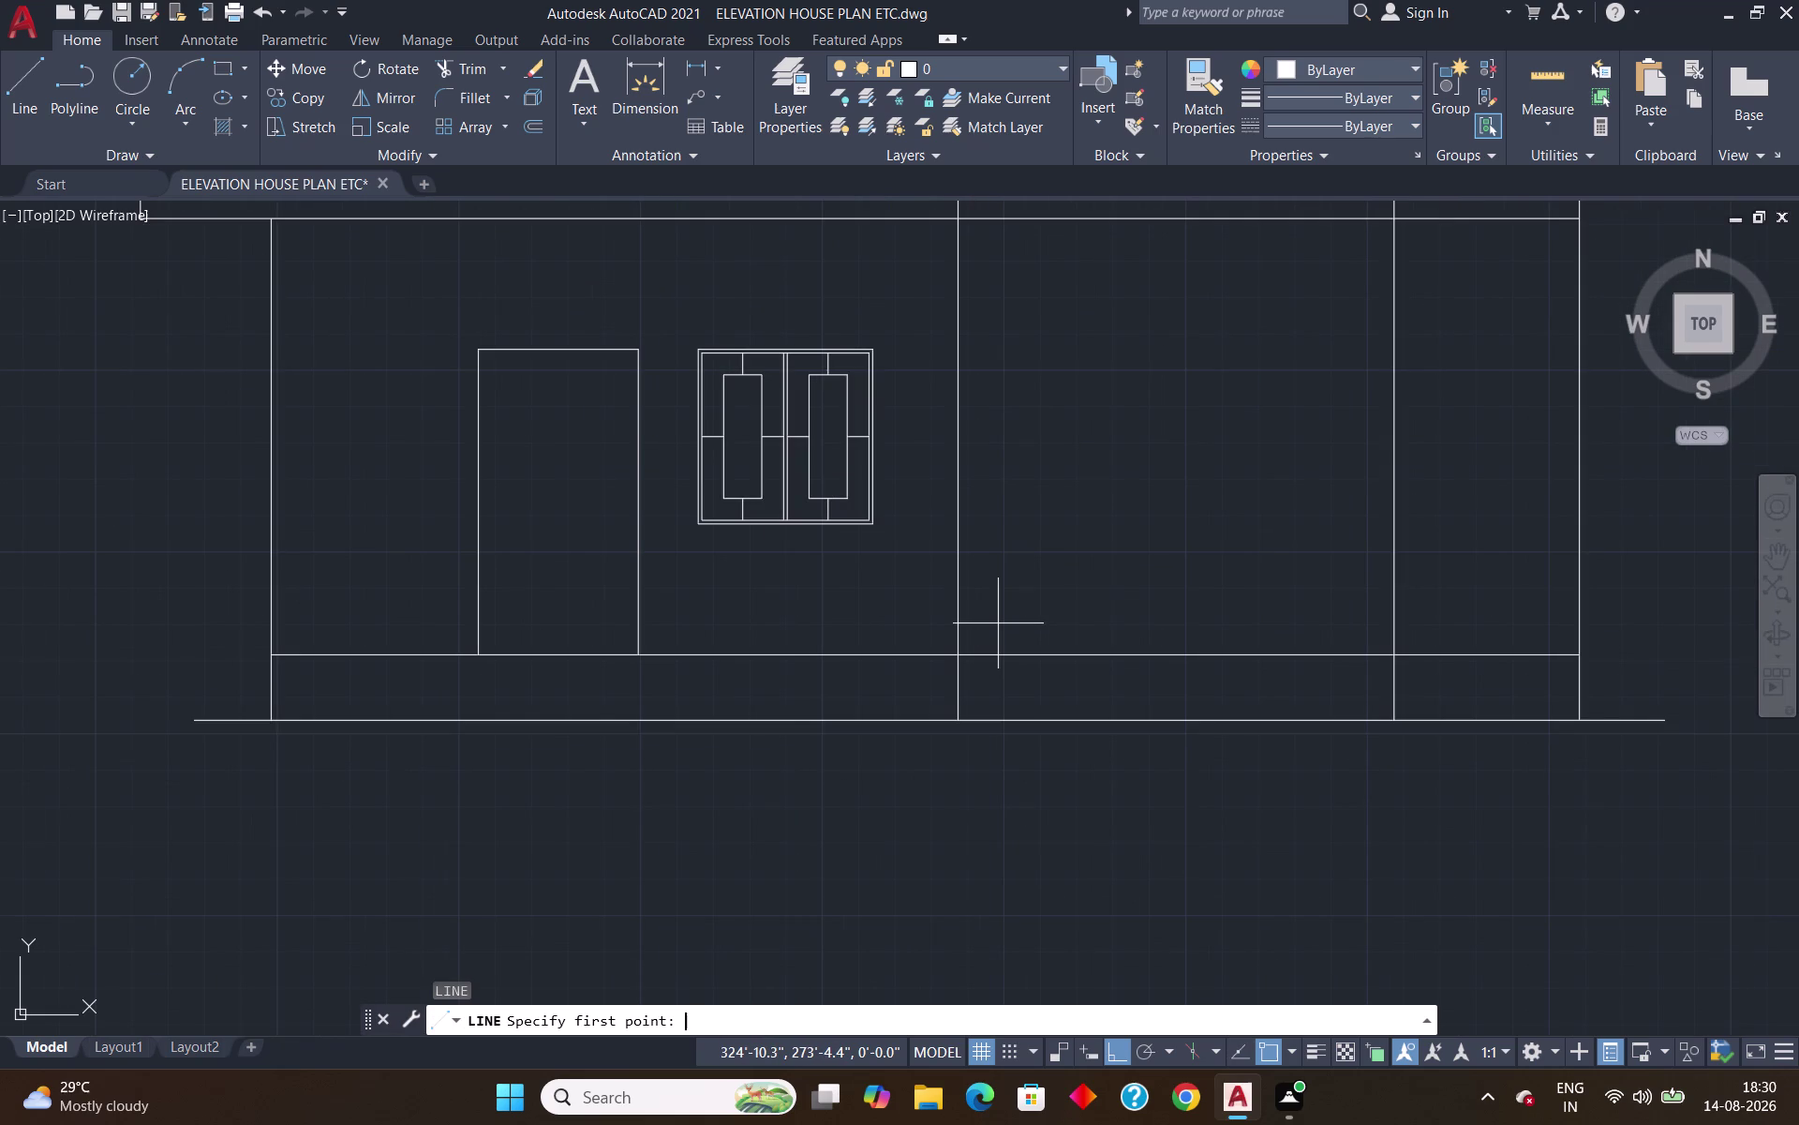
key(F12)
key(F8)
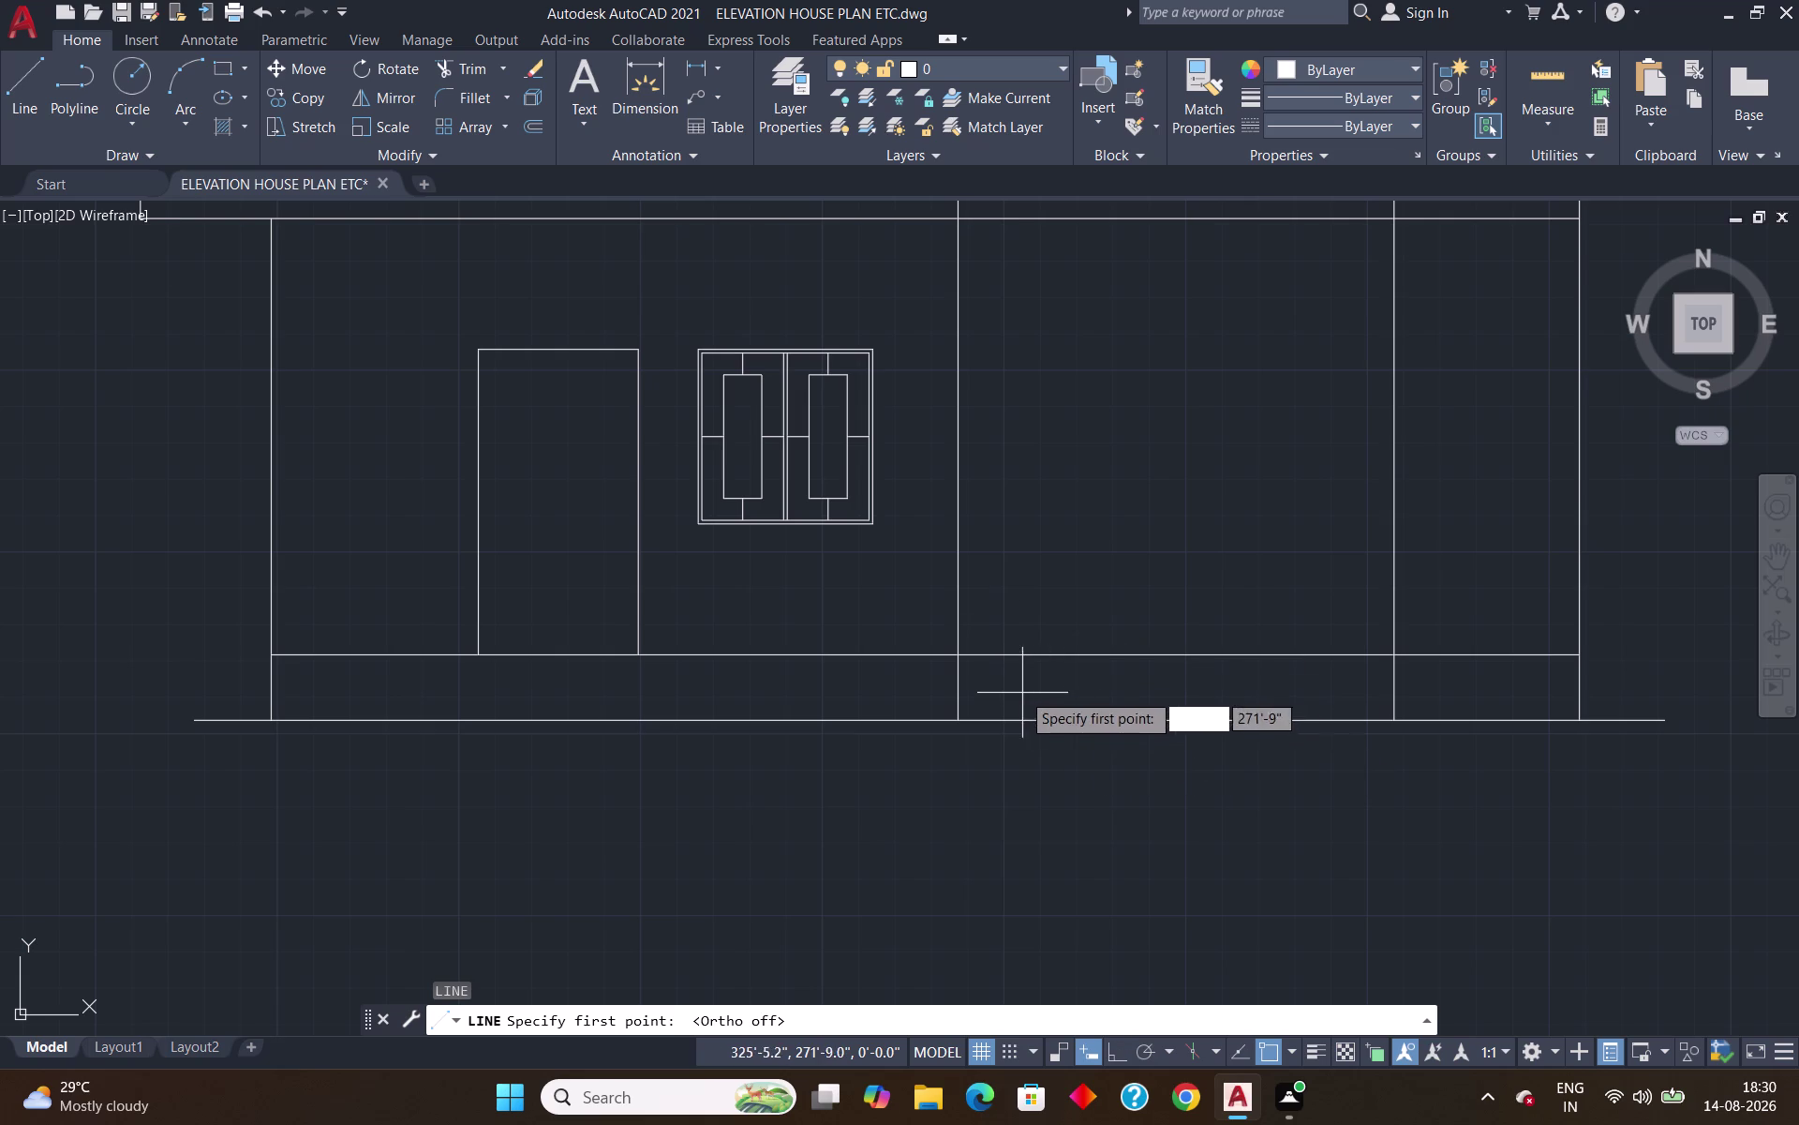
click(958, 652)
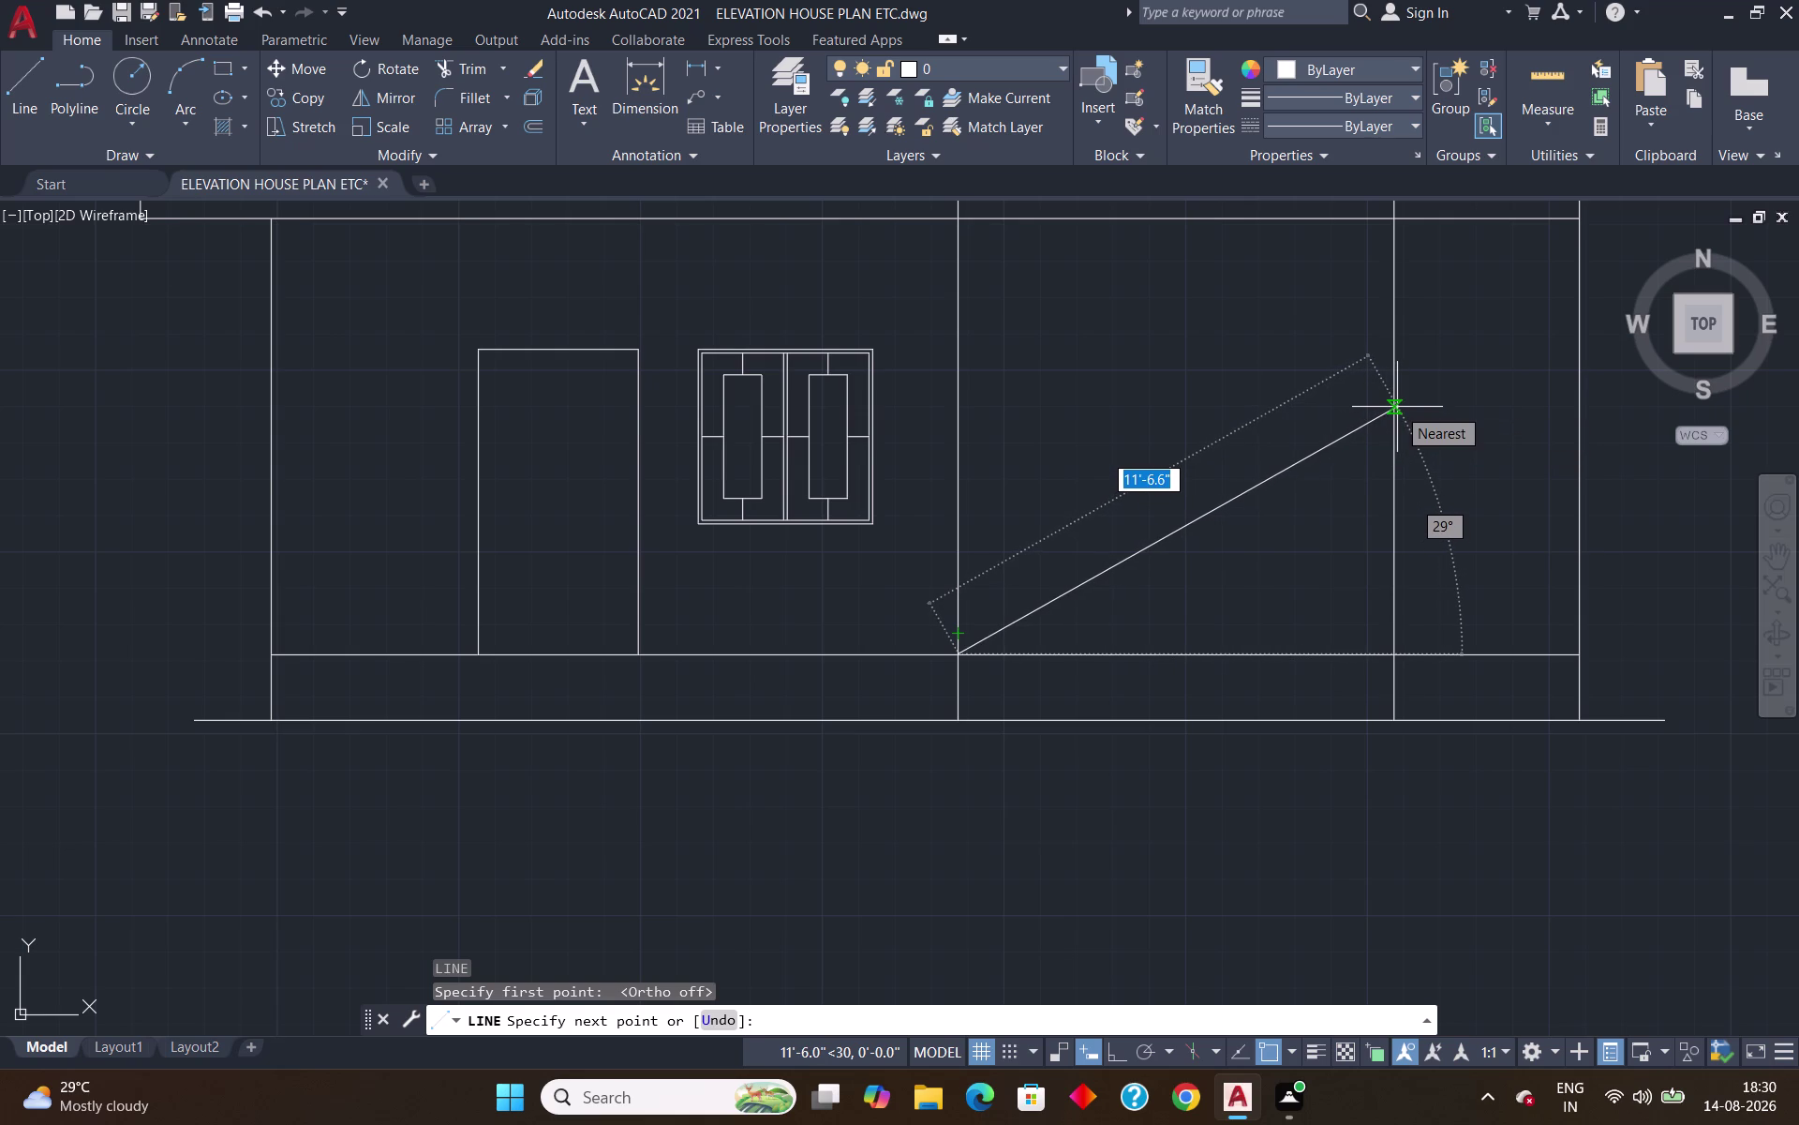
Give the staircase line a 10' length at a 30° angle.
scroll(up, 3)
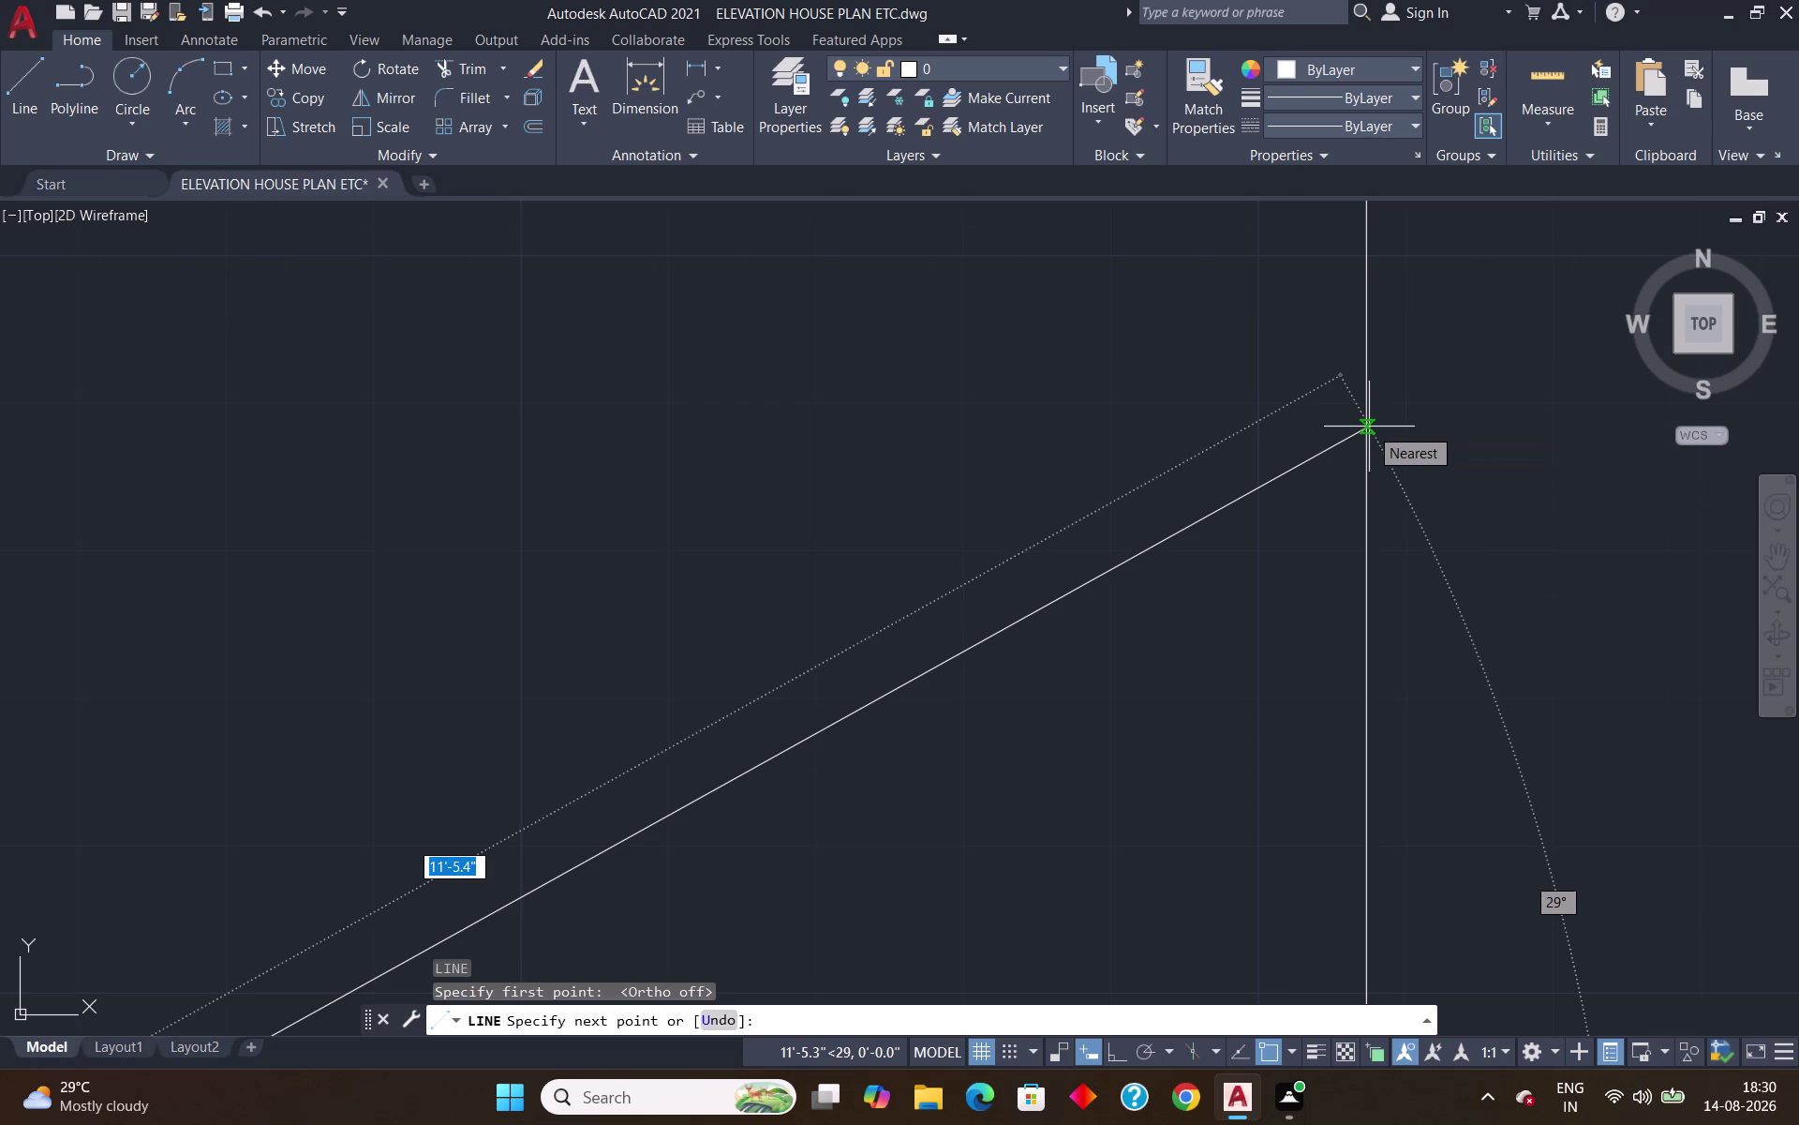
scroll(down, 3)
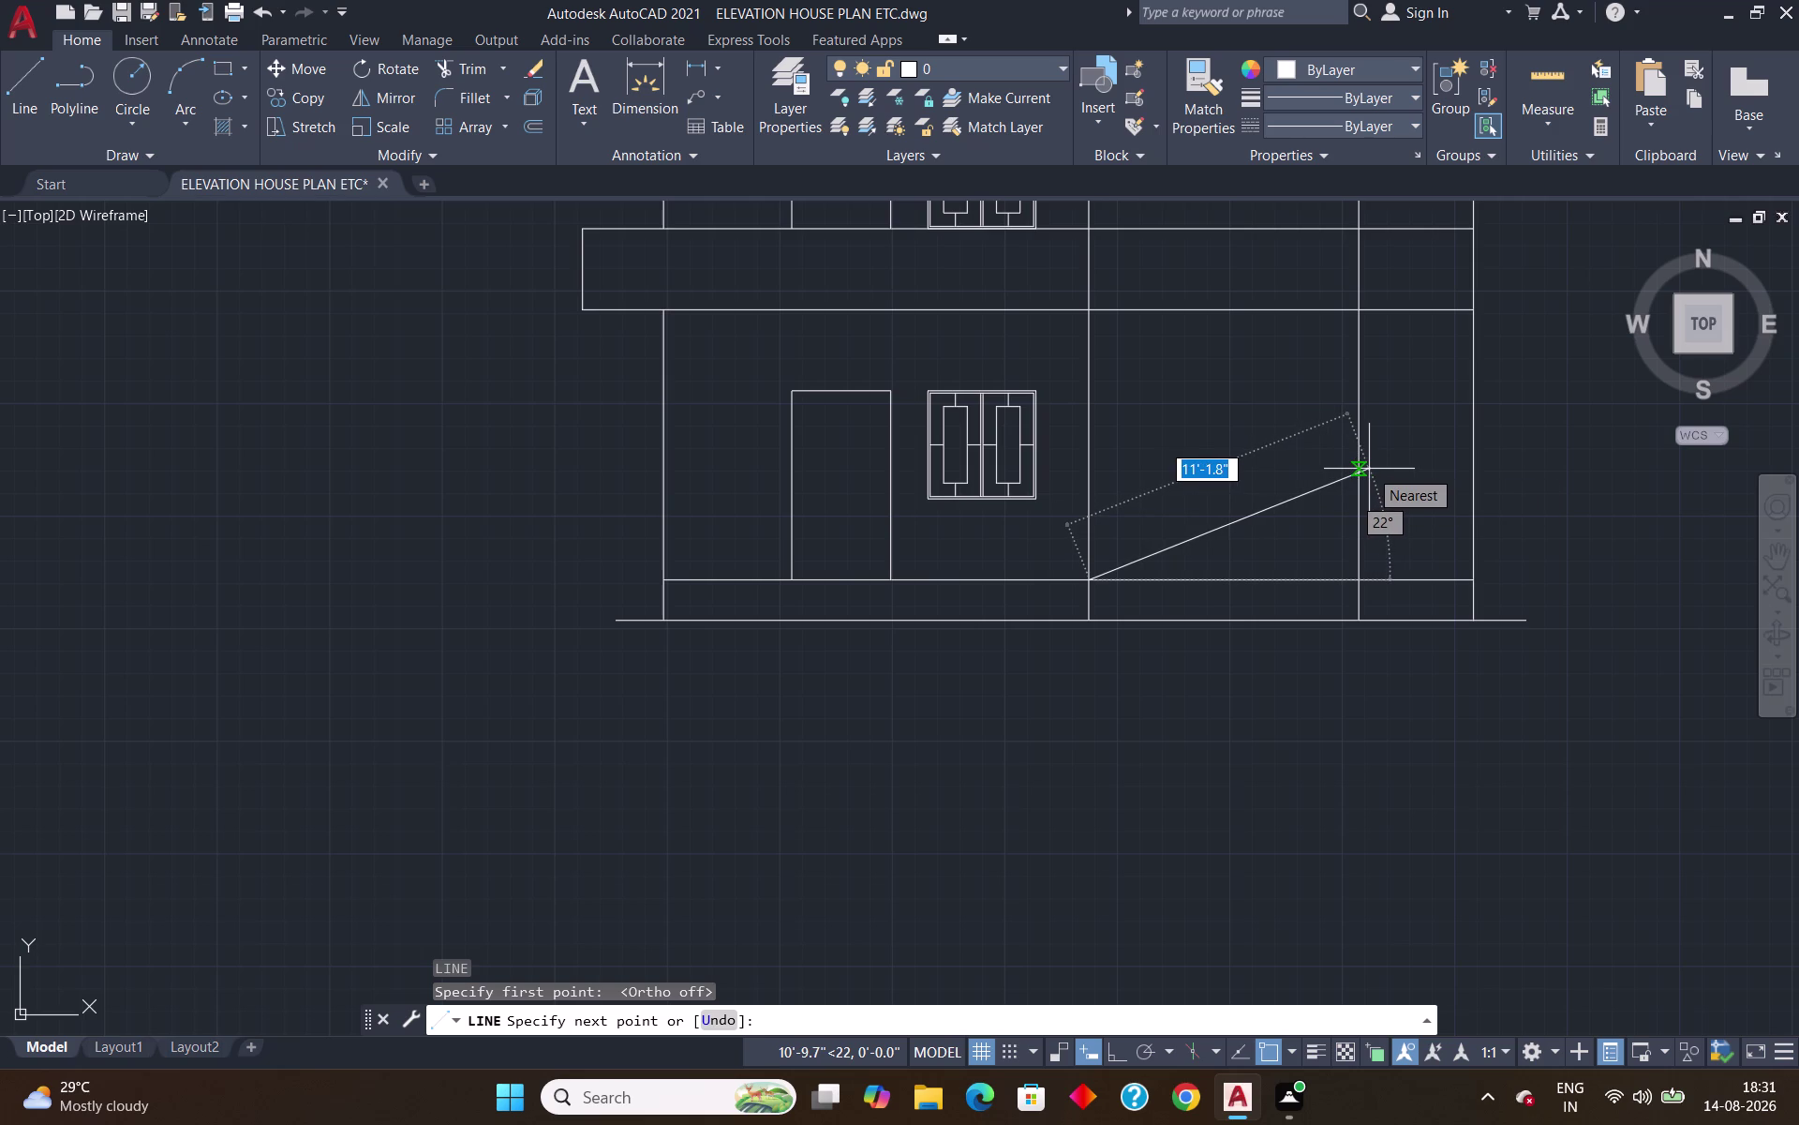
key(1)
key(0)
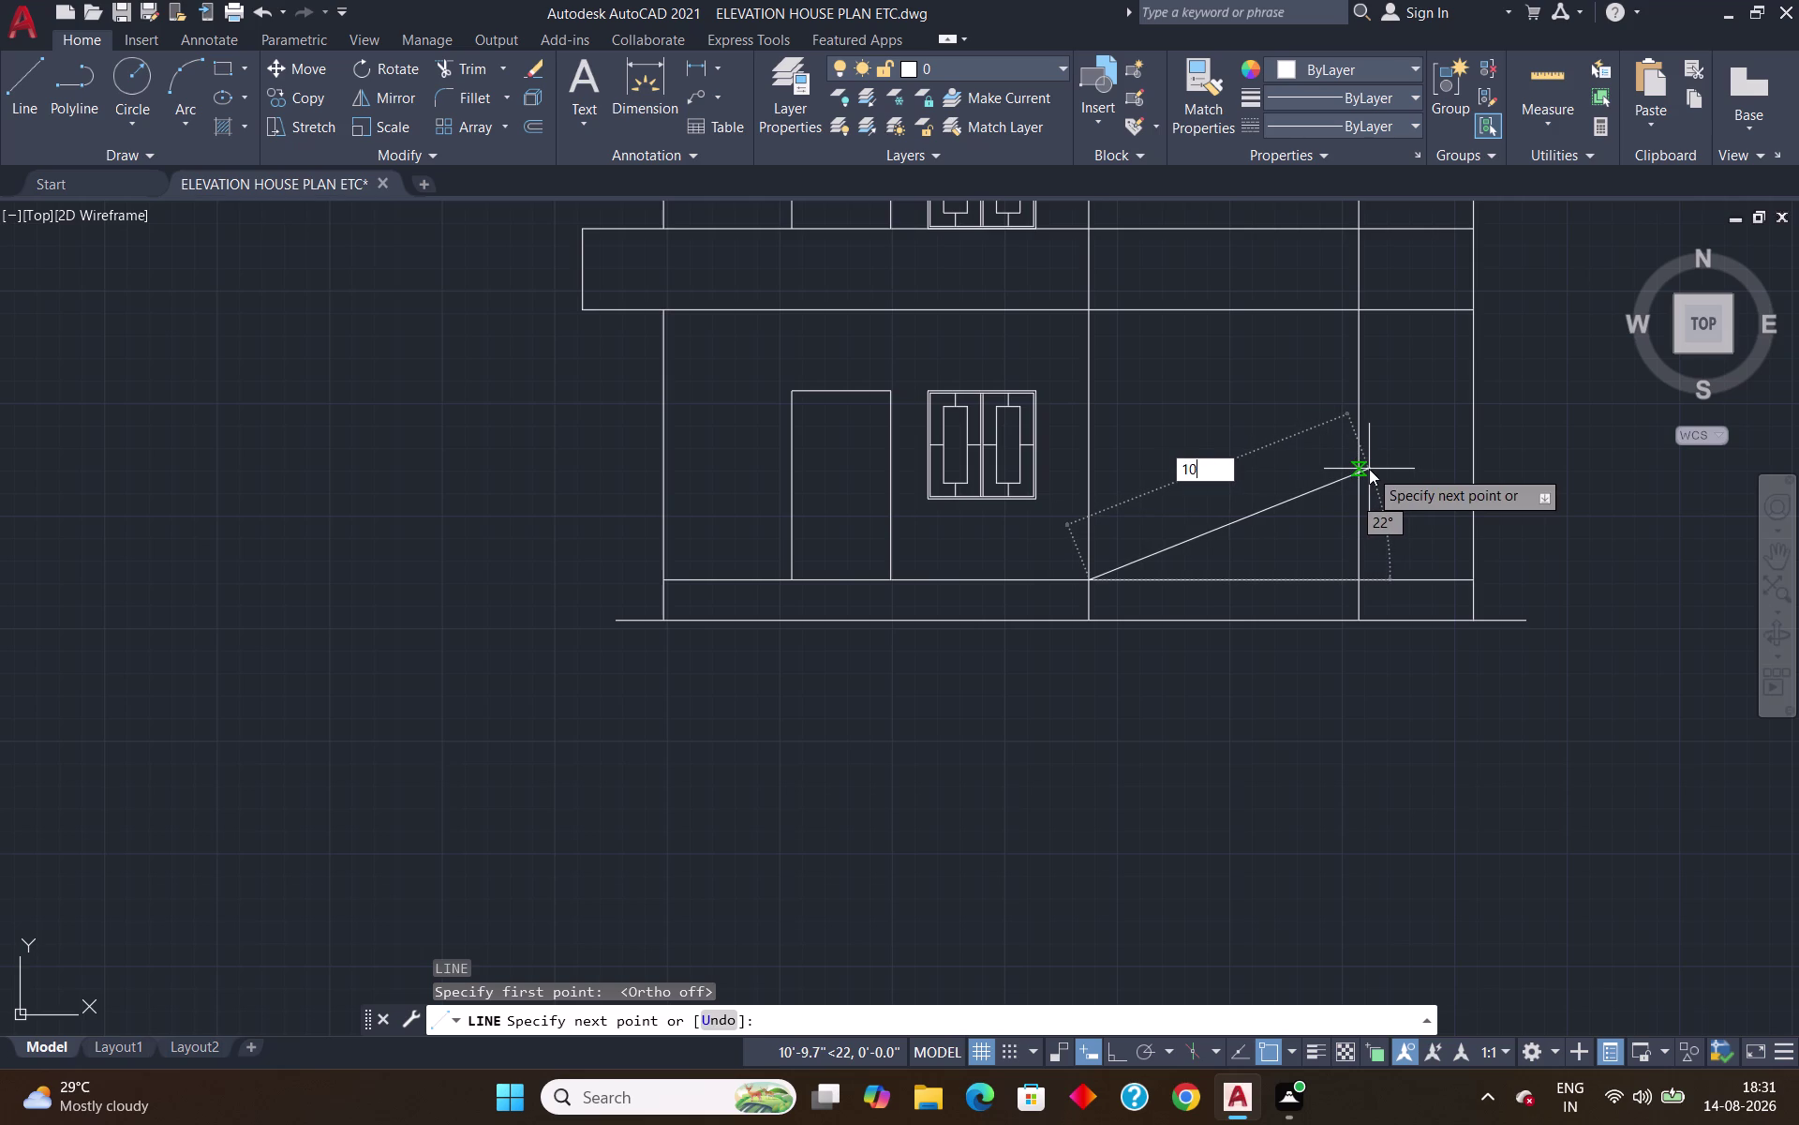
key(apostrophe)
key(Tab)
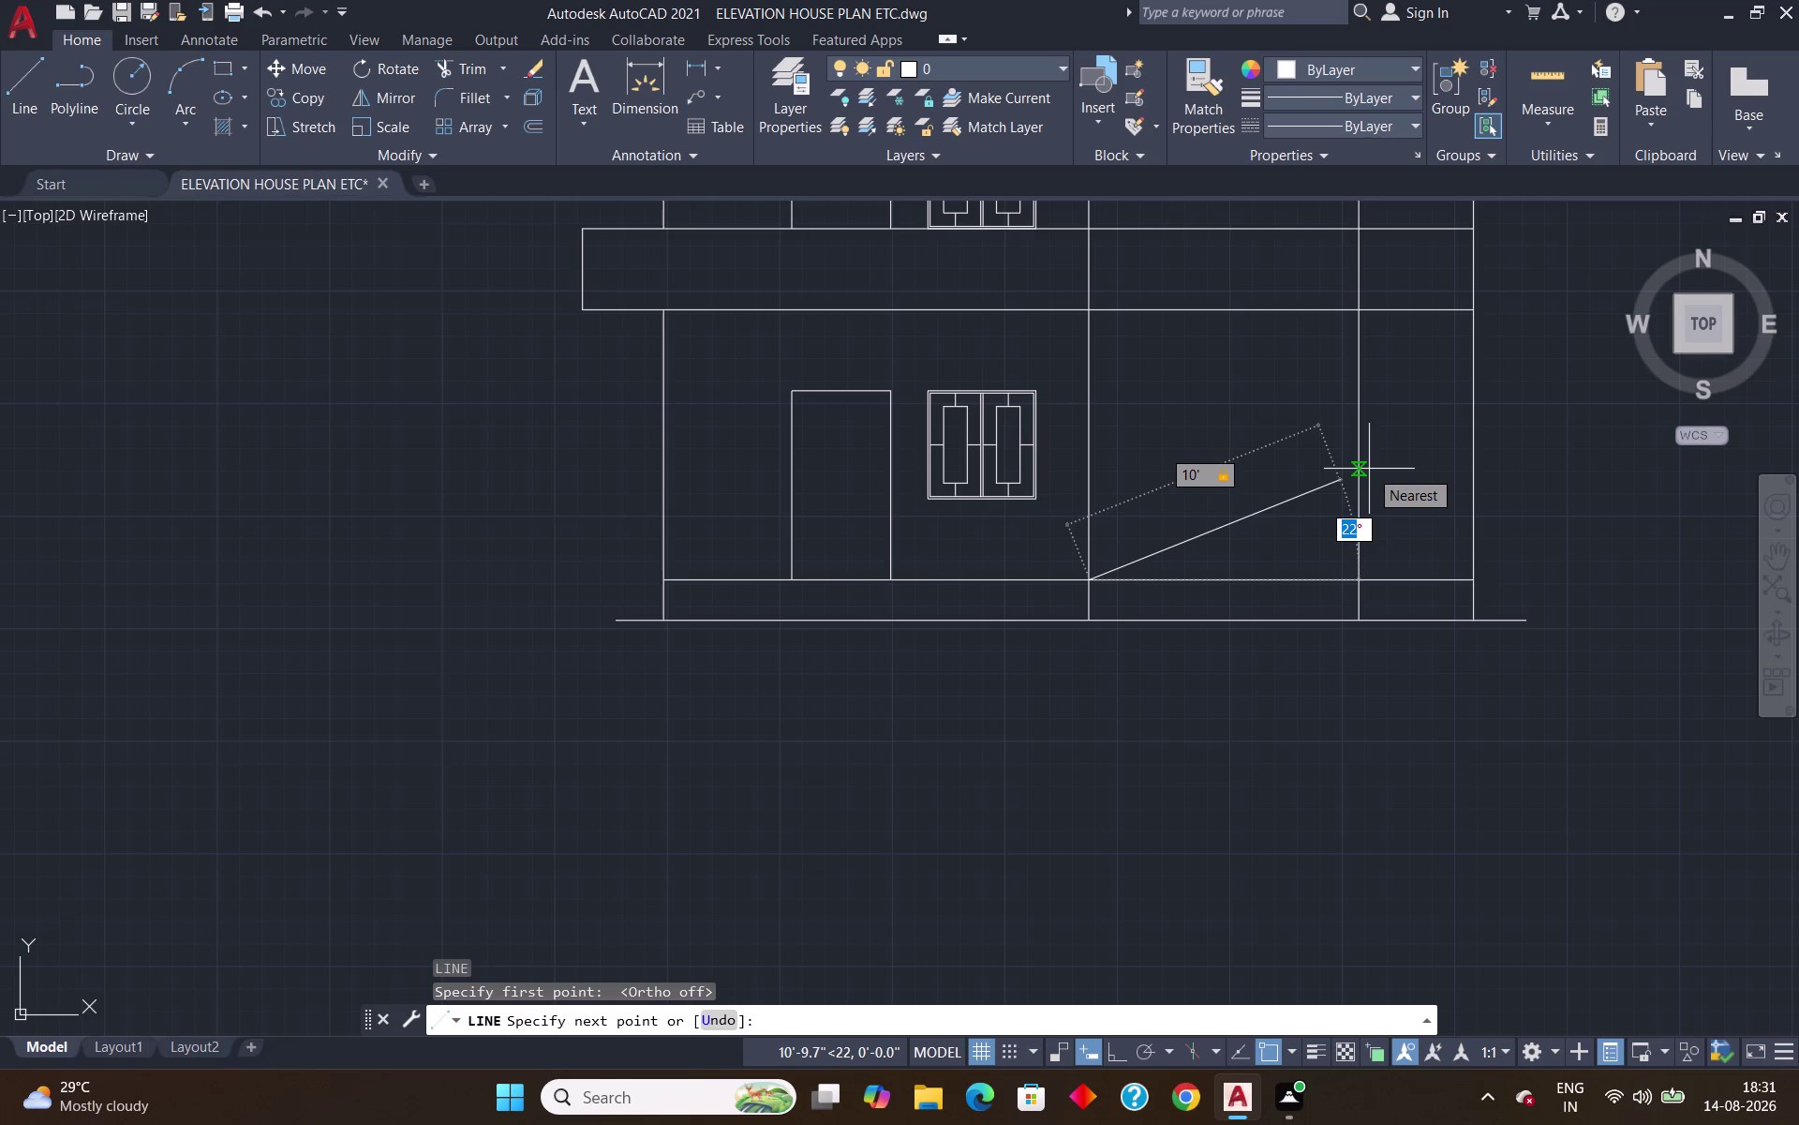
text(30)
key(Return)
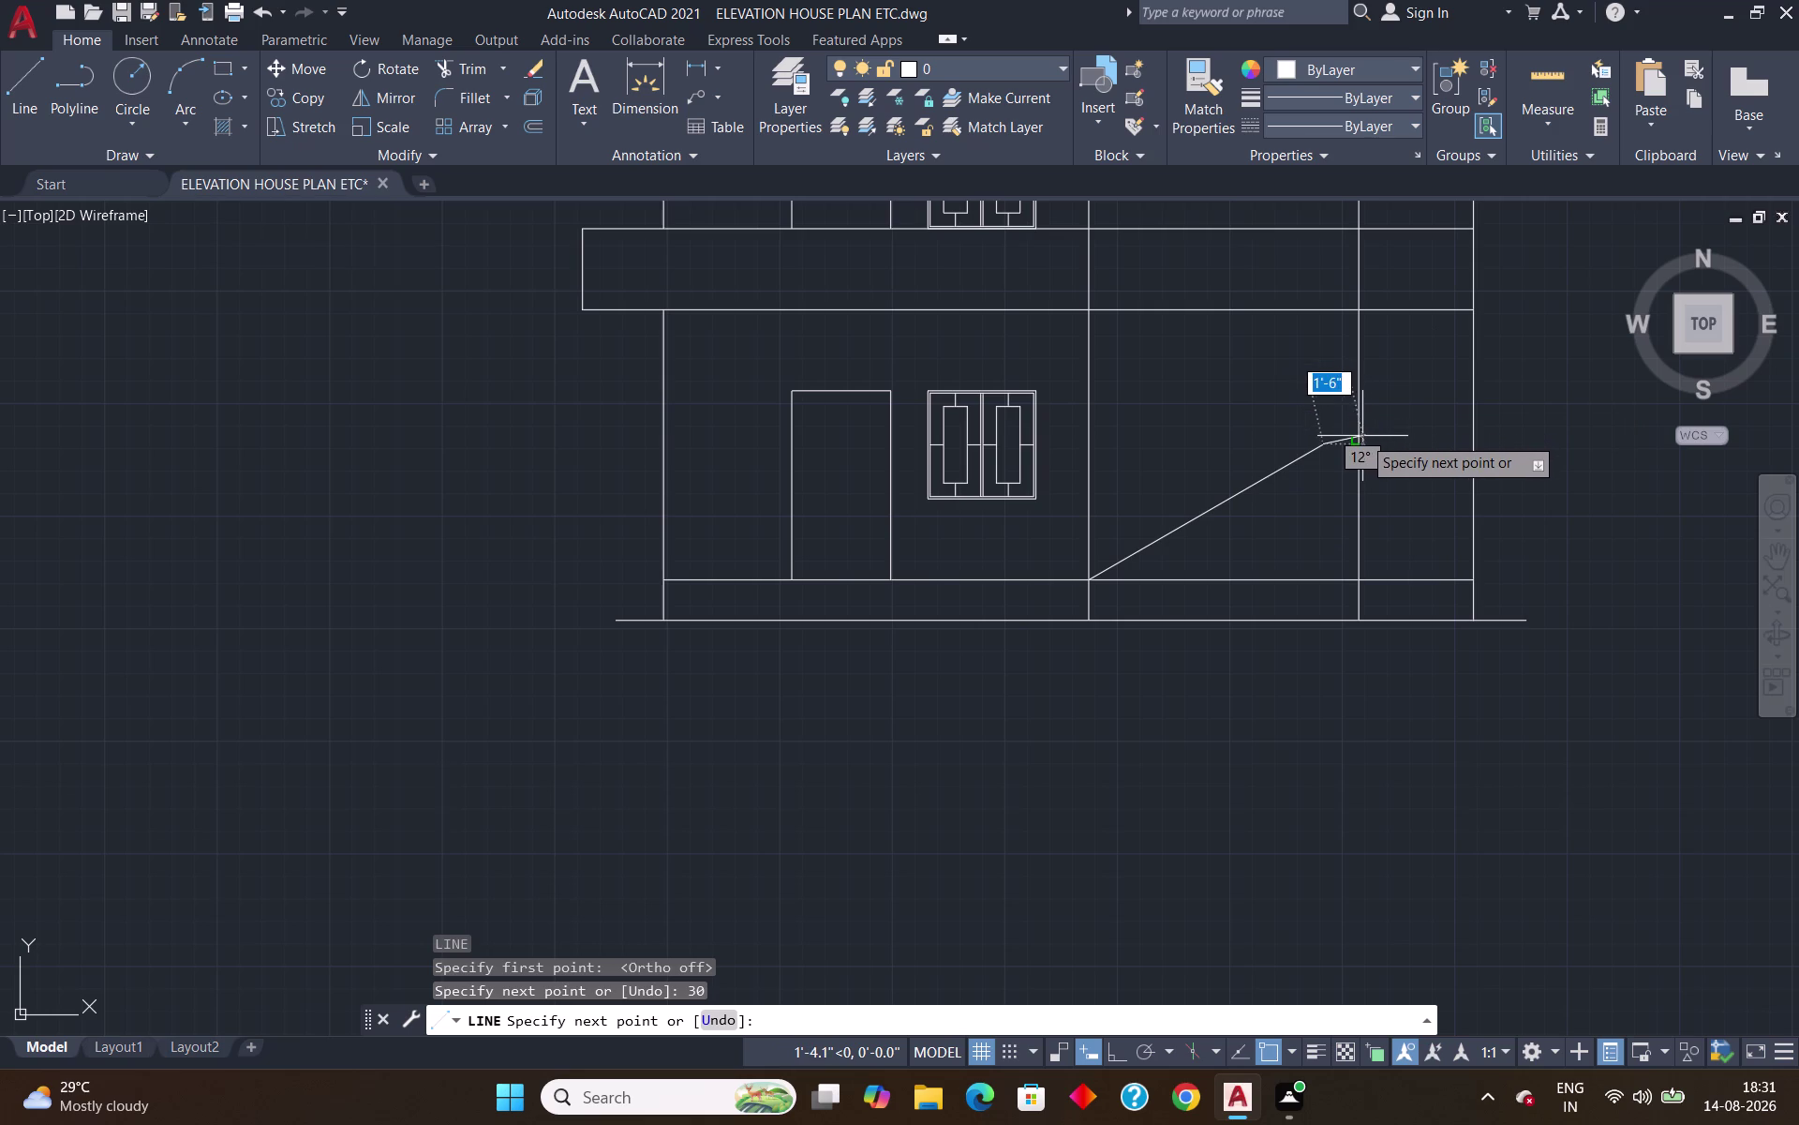
key(Return)
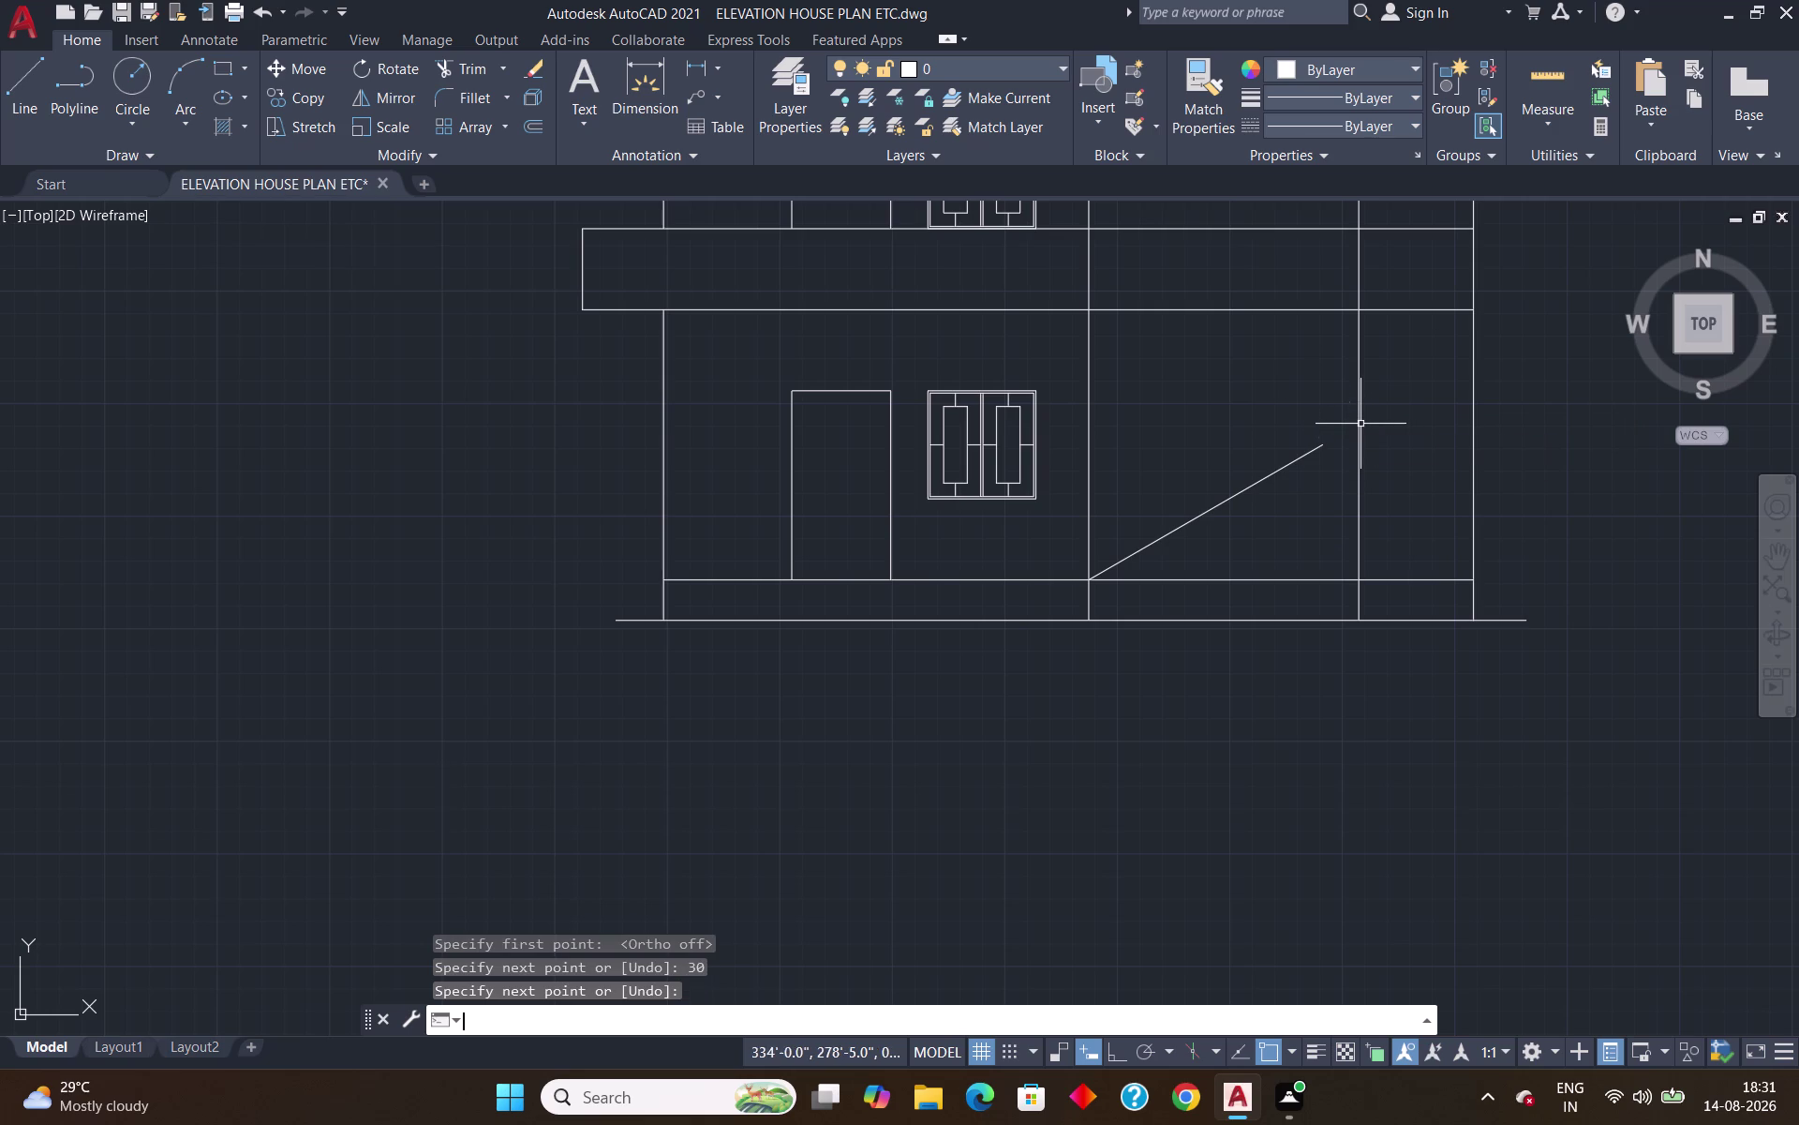
Extend the staircase line to the right vertical wall line.
text(ex)
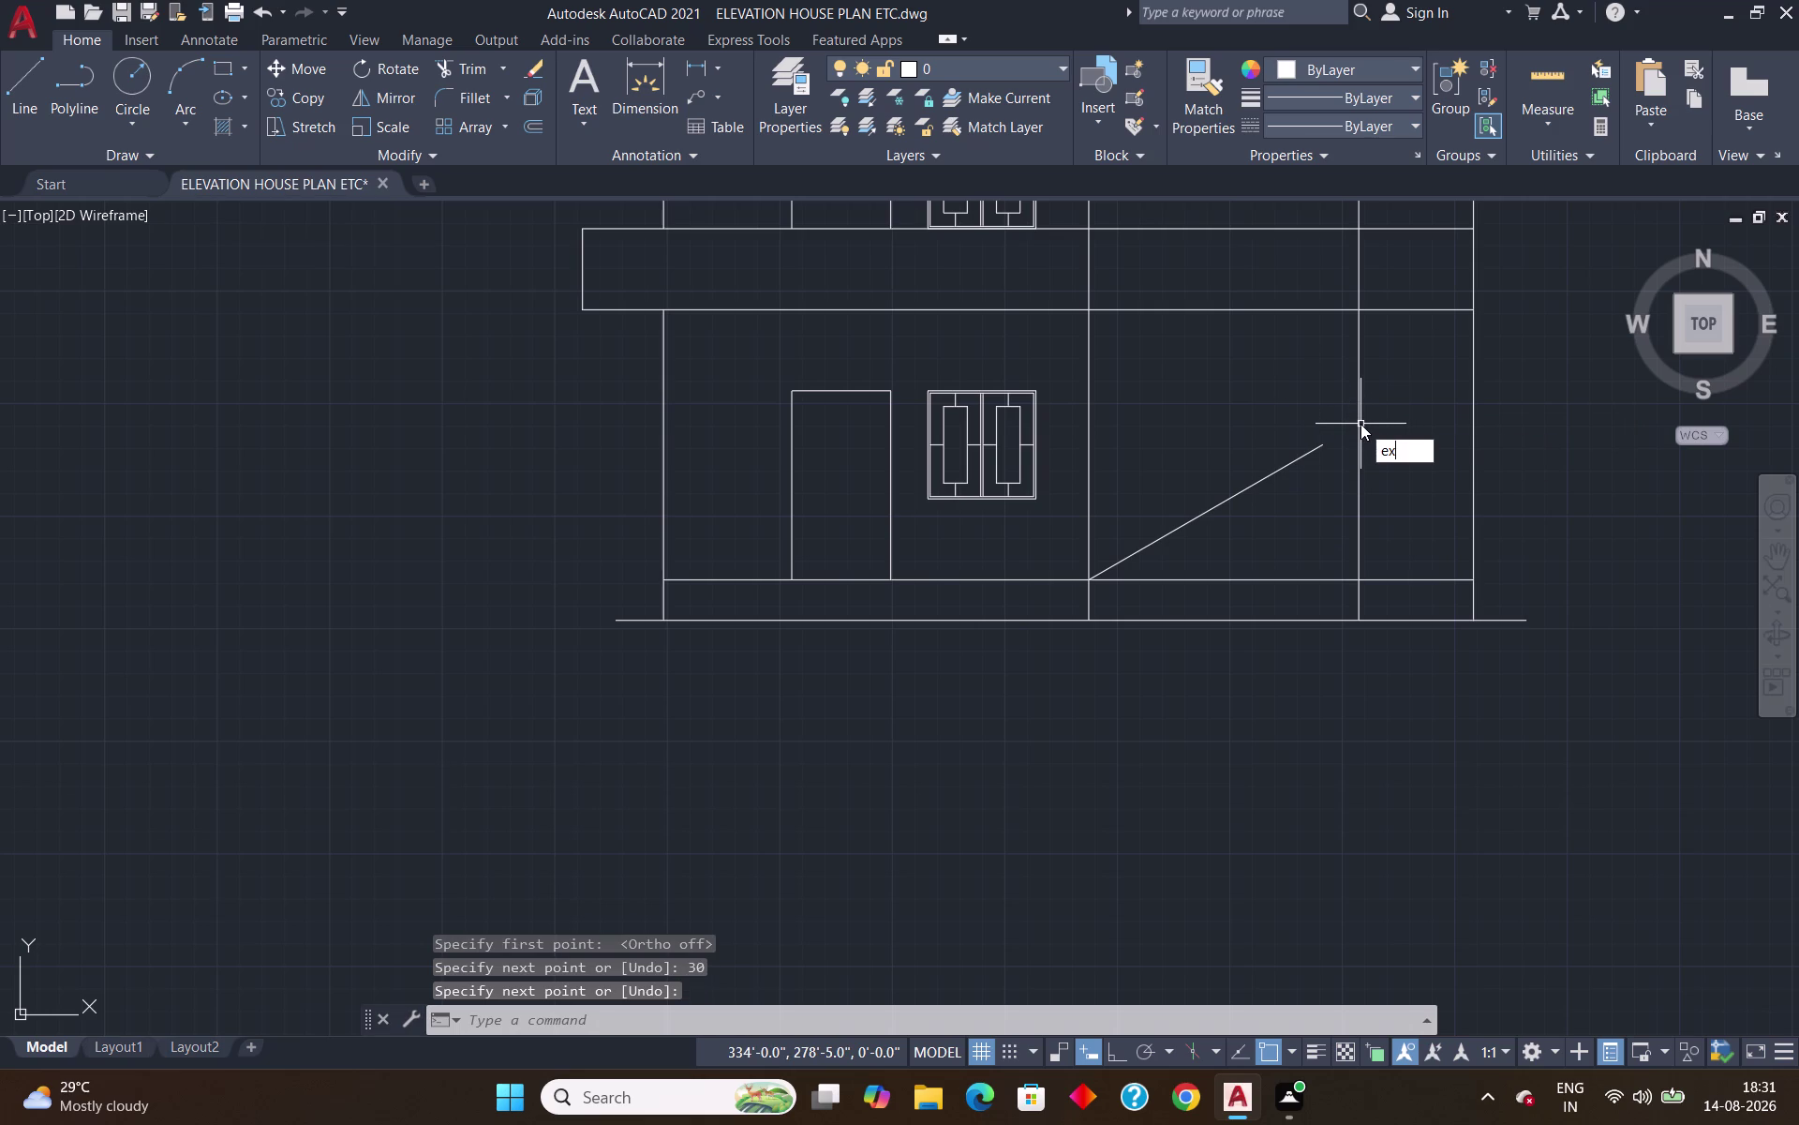
key(Return)
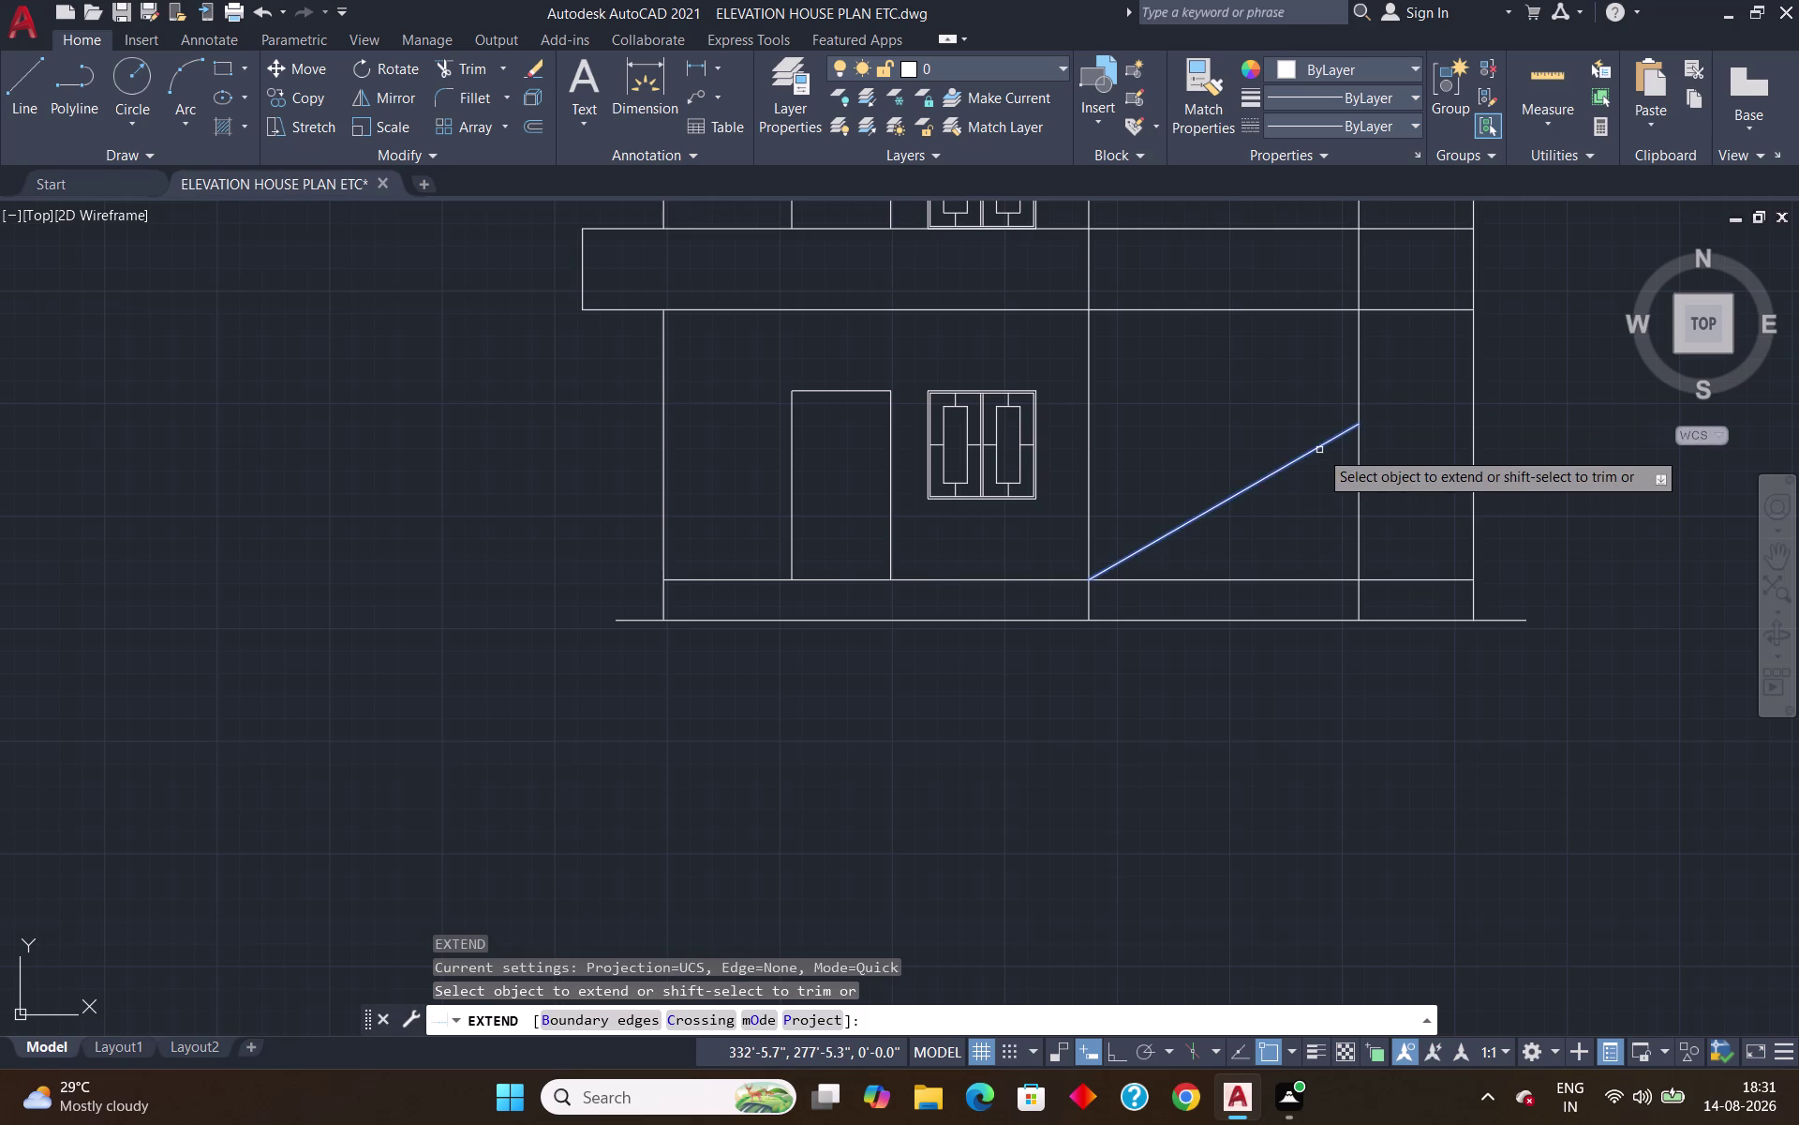
click(1320, 450)
key(Escape)
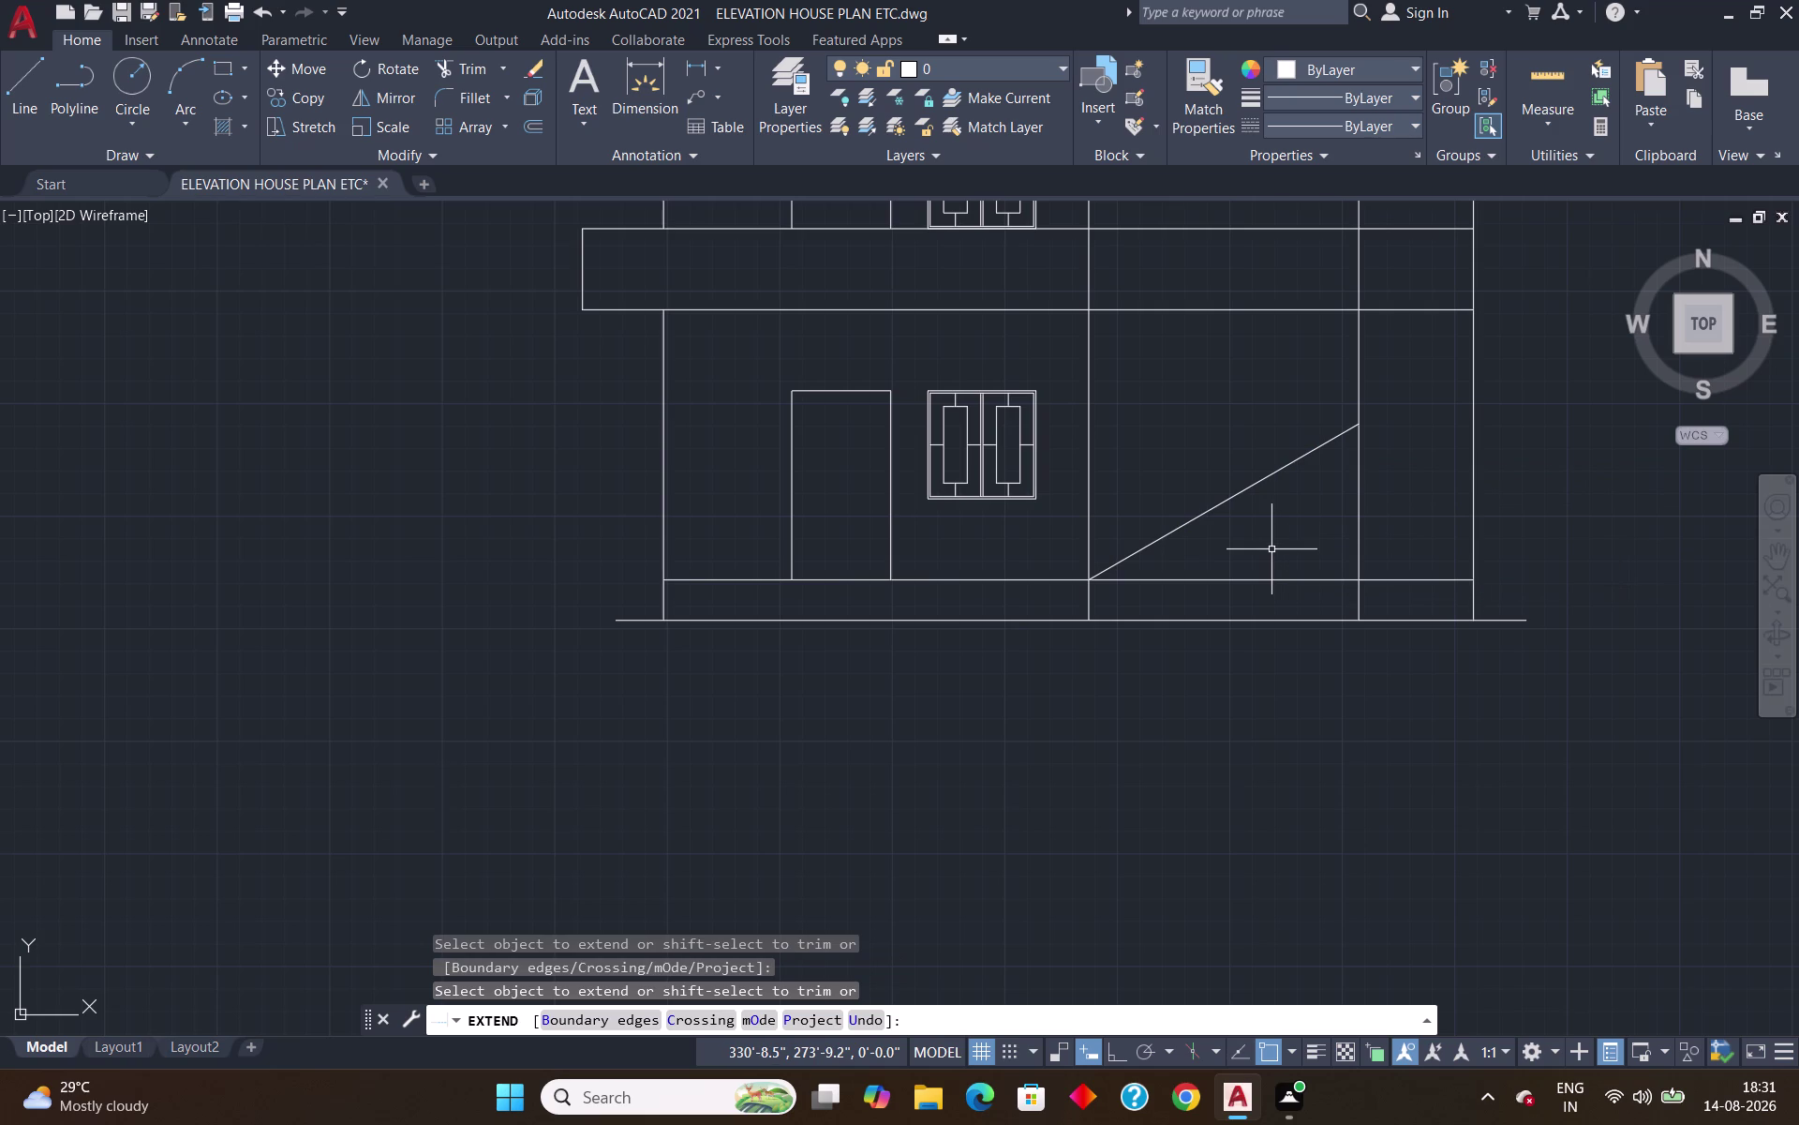
Offset the staircase line 3' upward.
key(o)
key(Return)
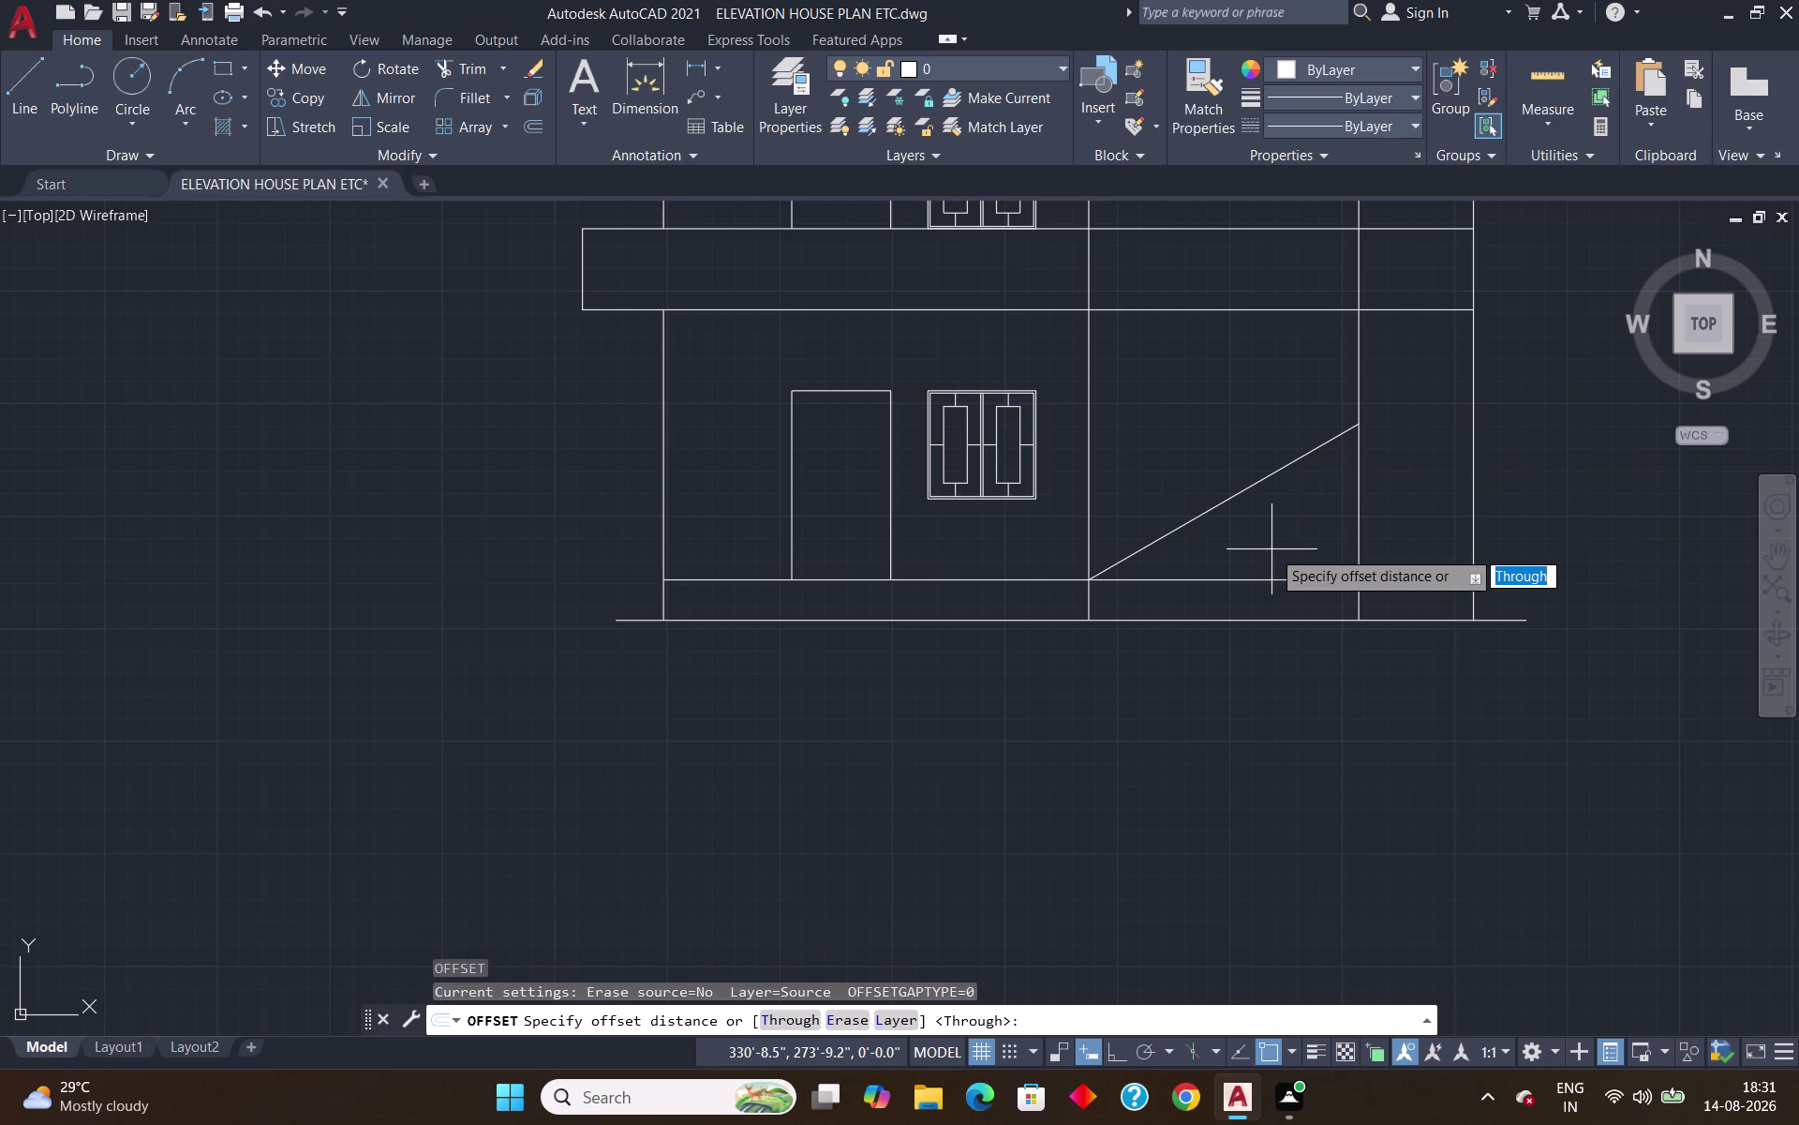
key(3)
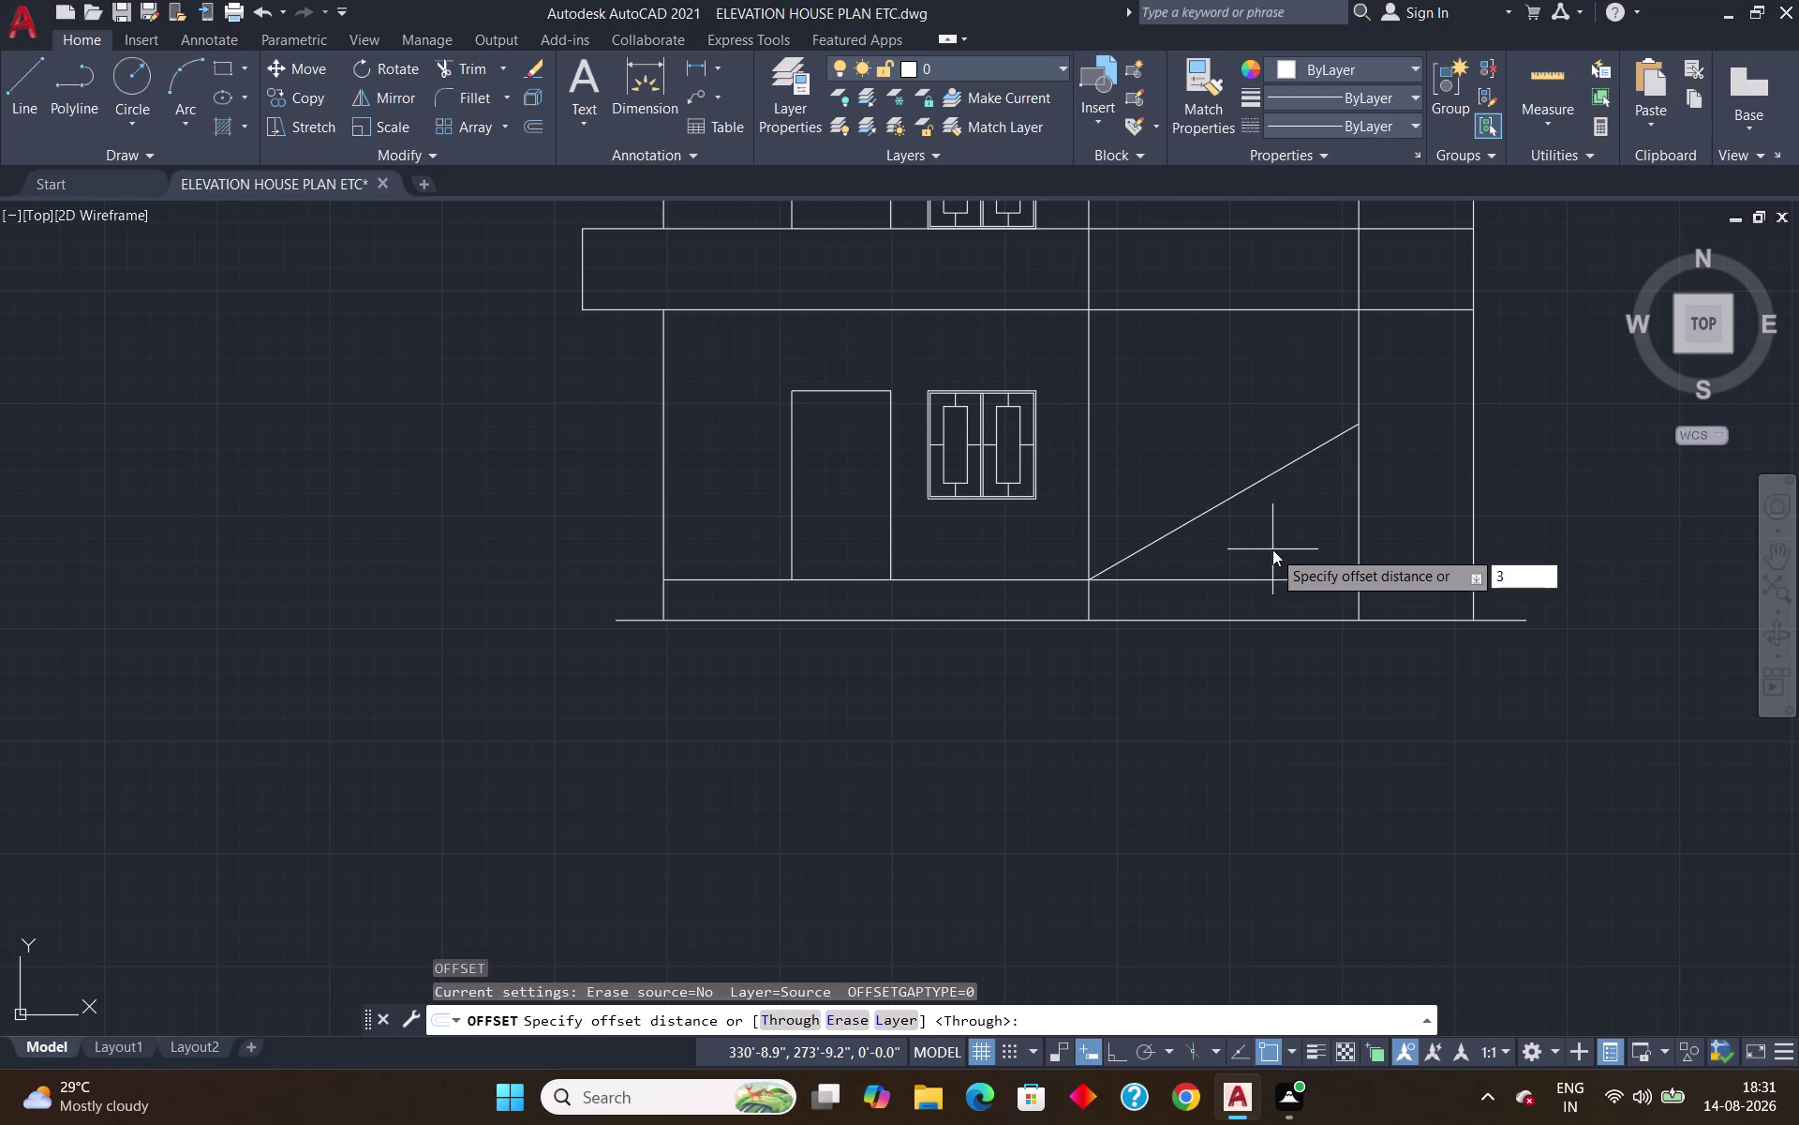
key(apostrophe)
key(Return)
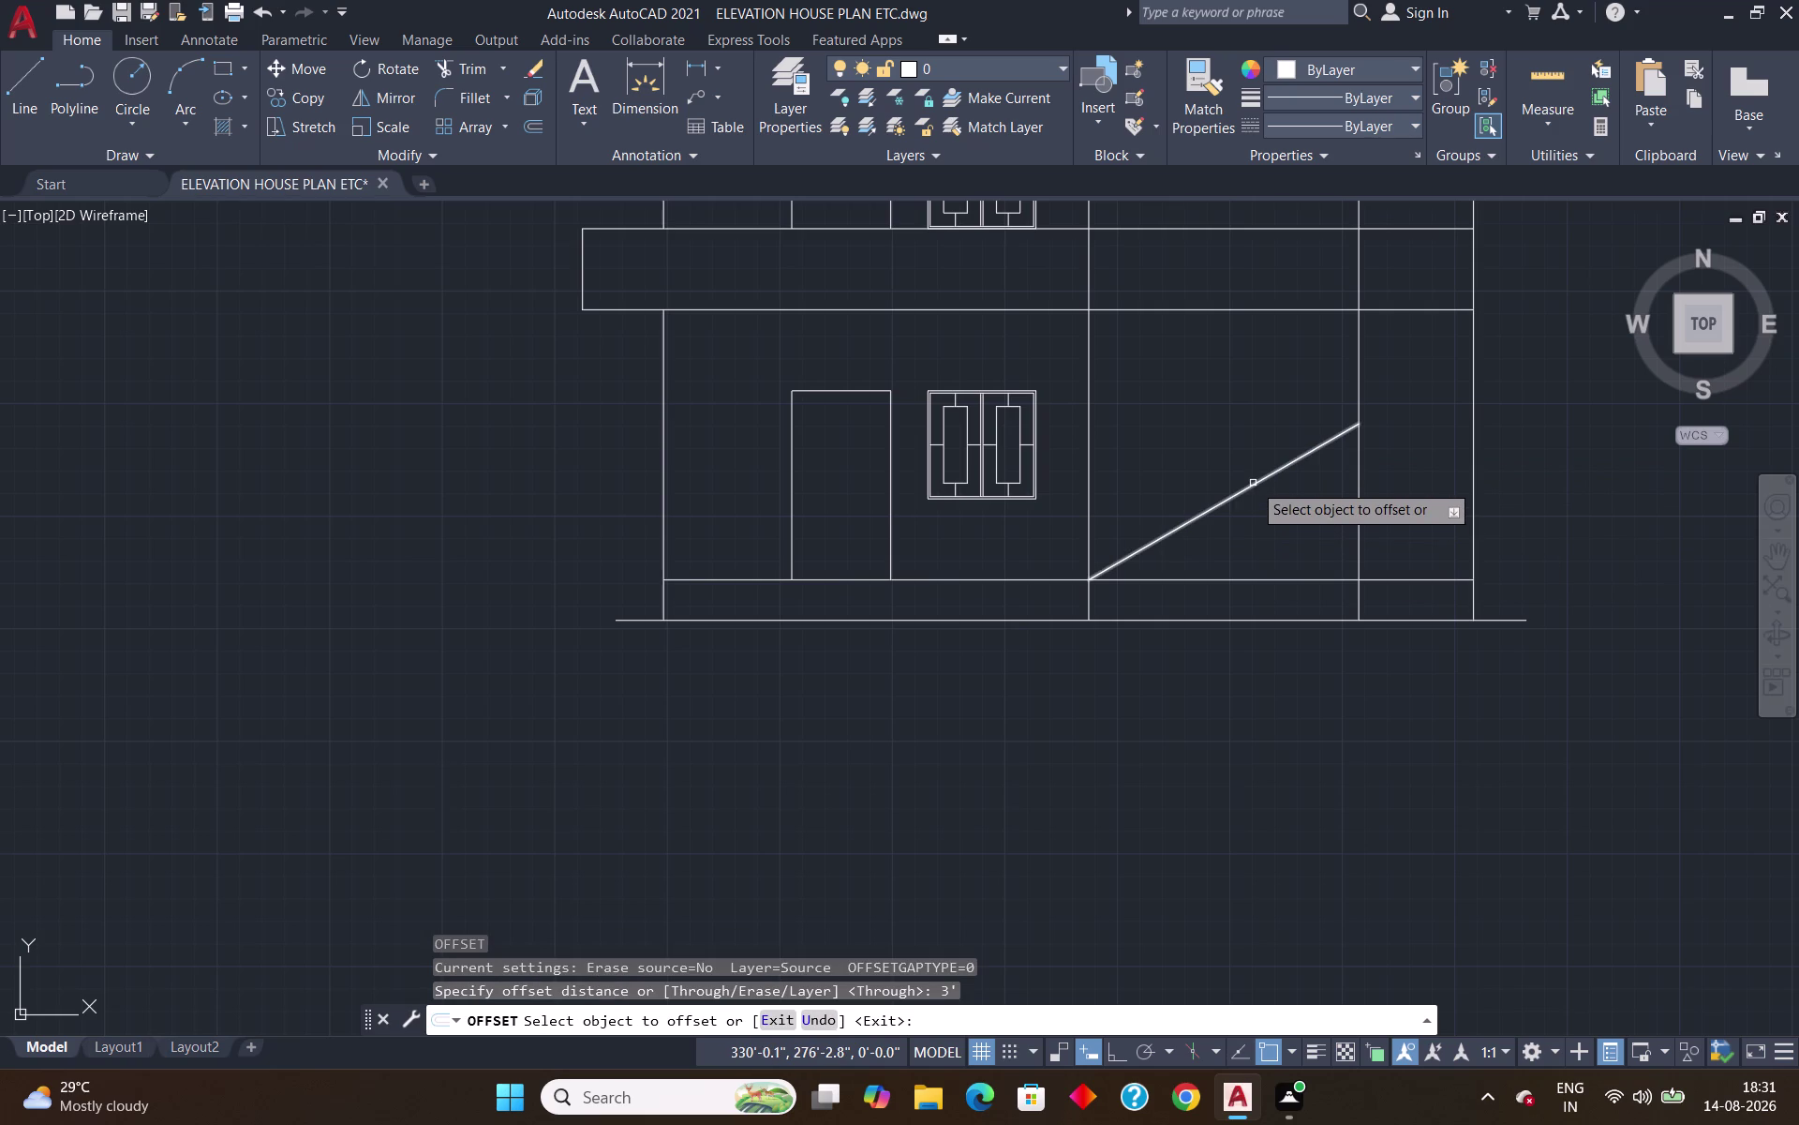
click(1253, 486)
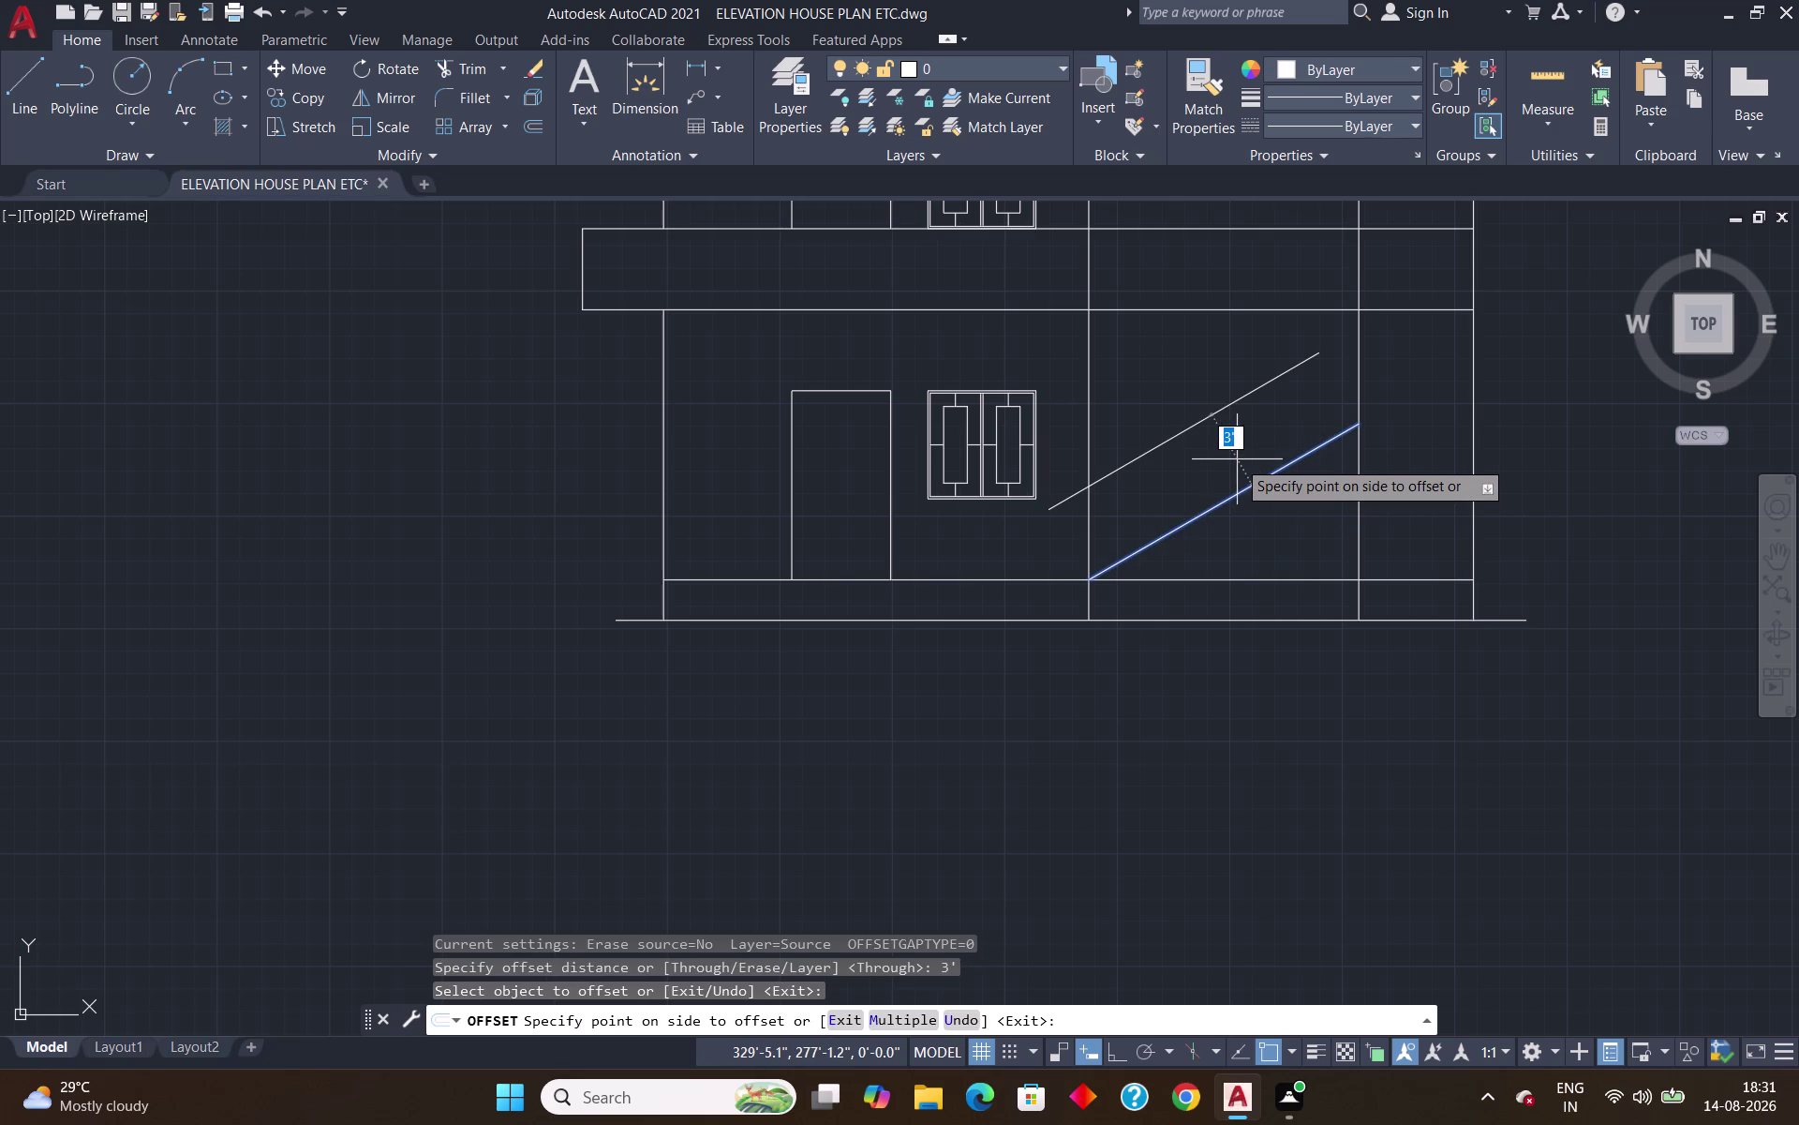
click(1243, 459)
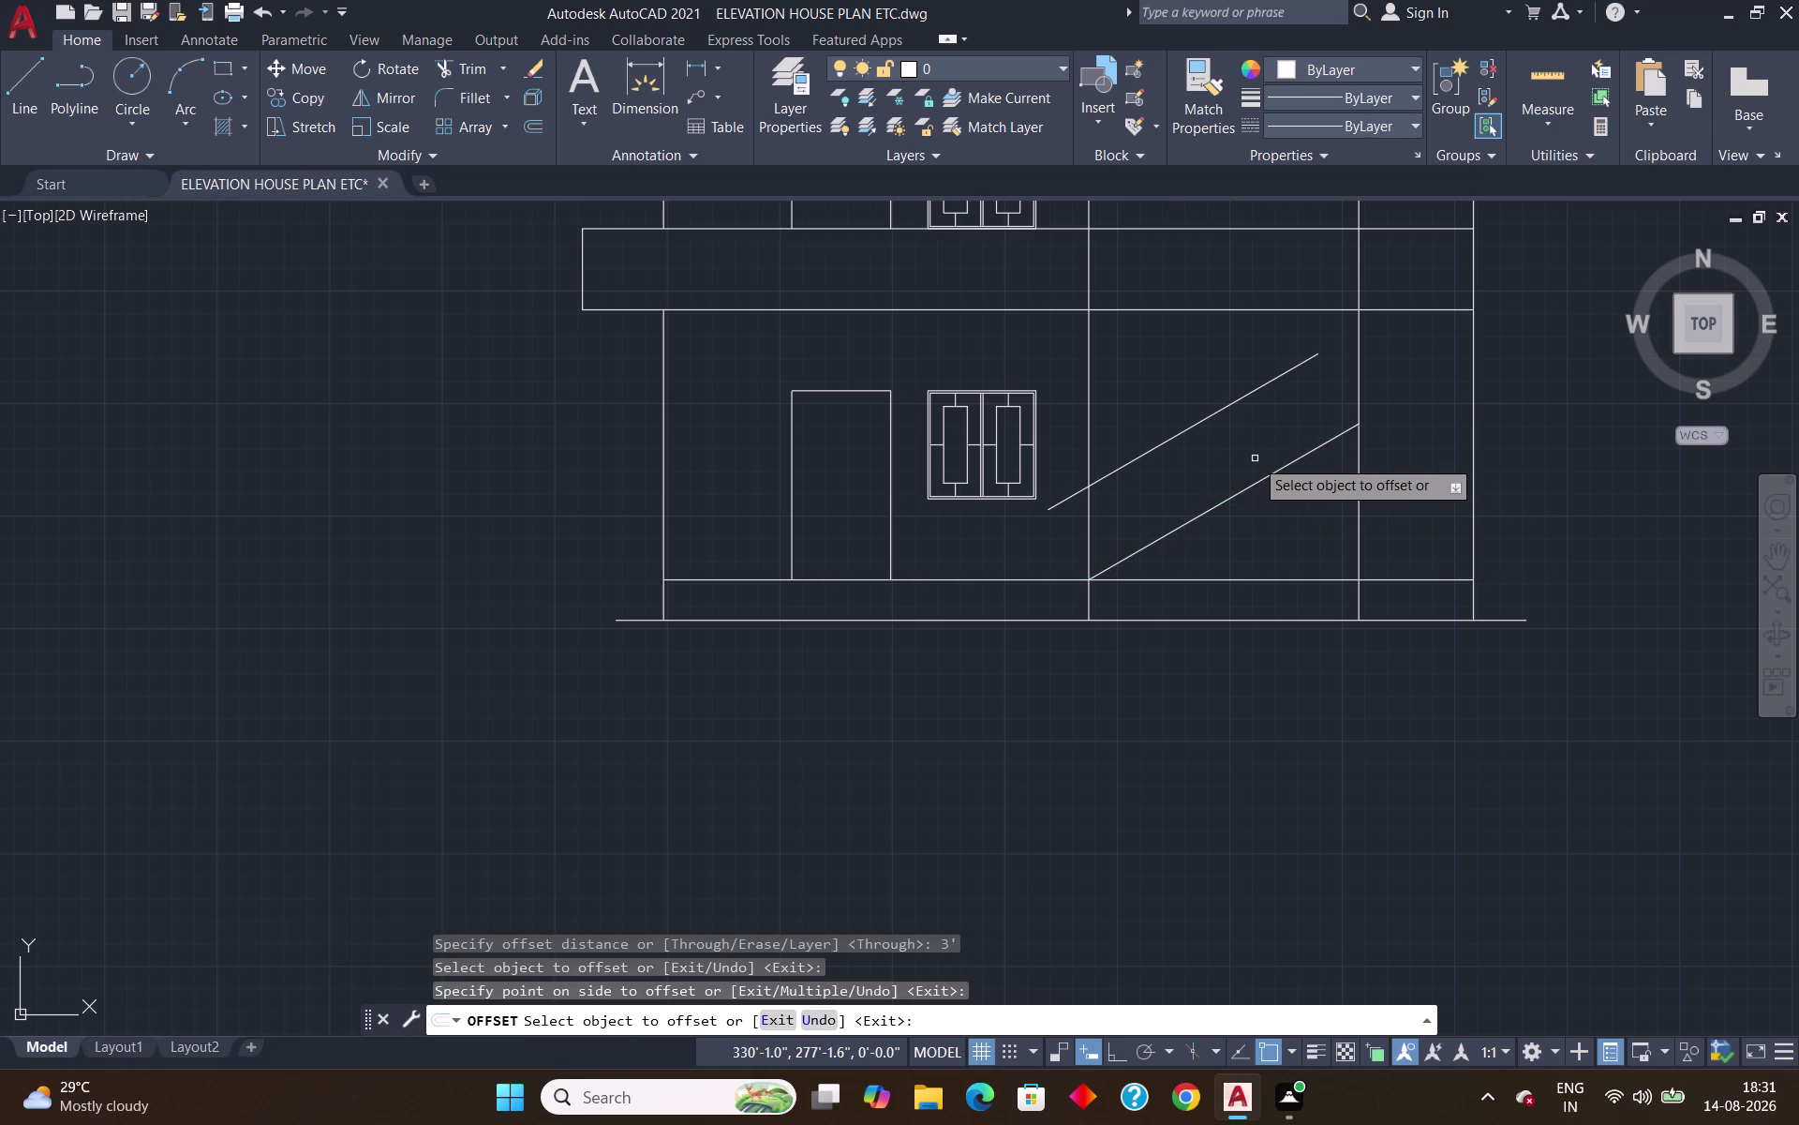
key(Escape)
Extend the upper offset line to the same wall line.
text(ex)
key(Return)
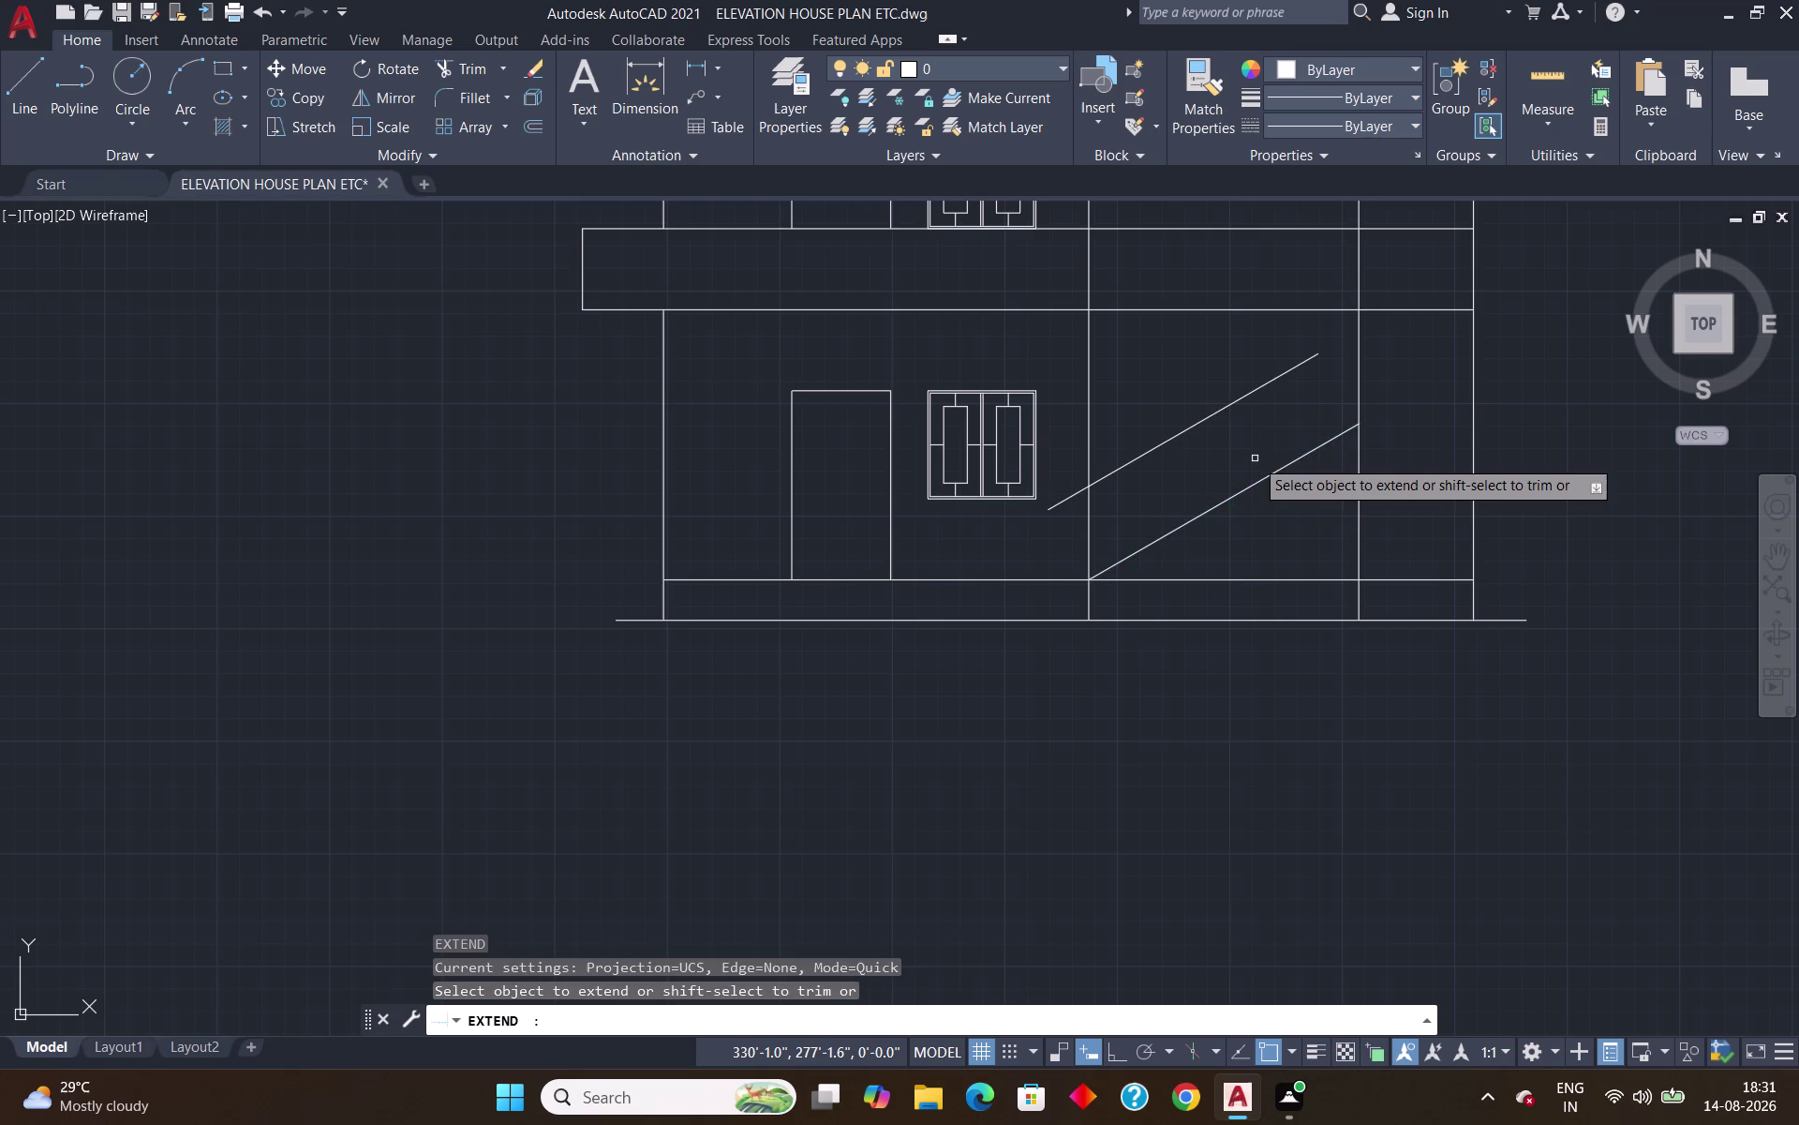
click(1311, 358)
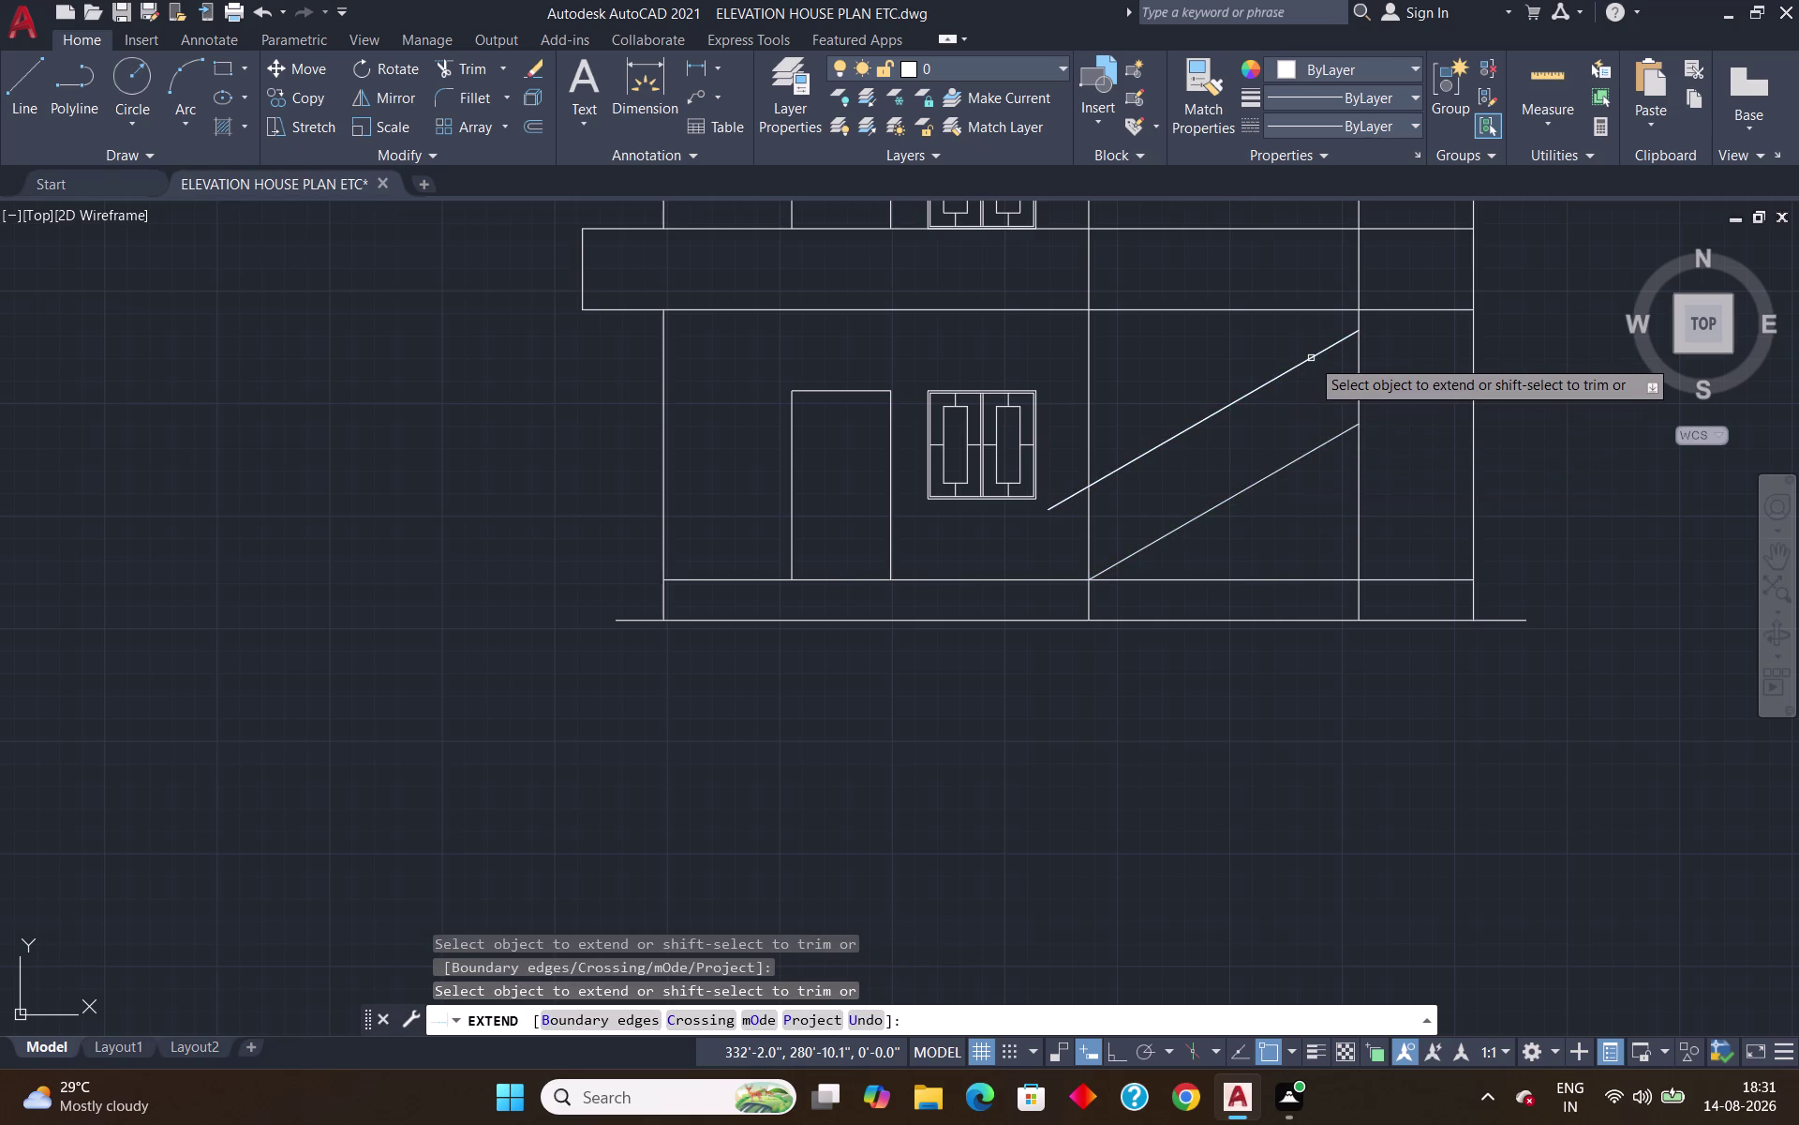
key(Escape)
text(tr)
key(Return)
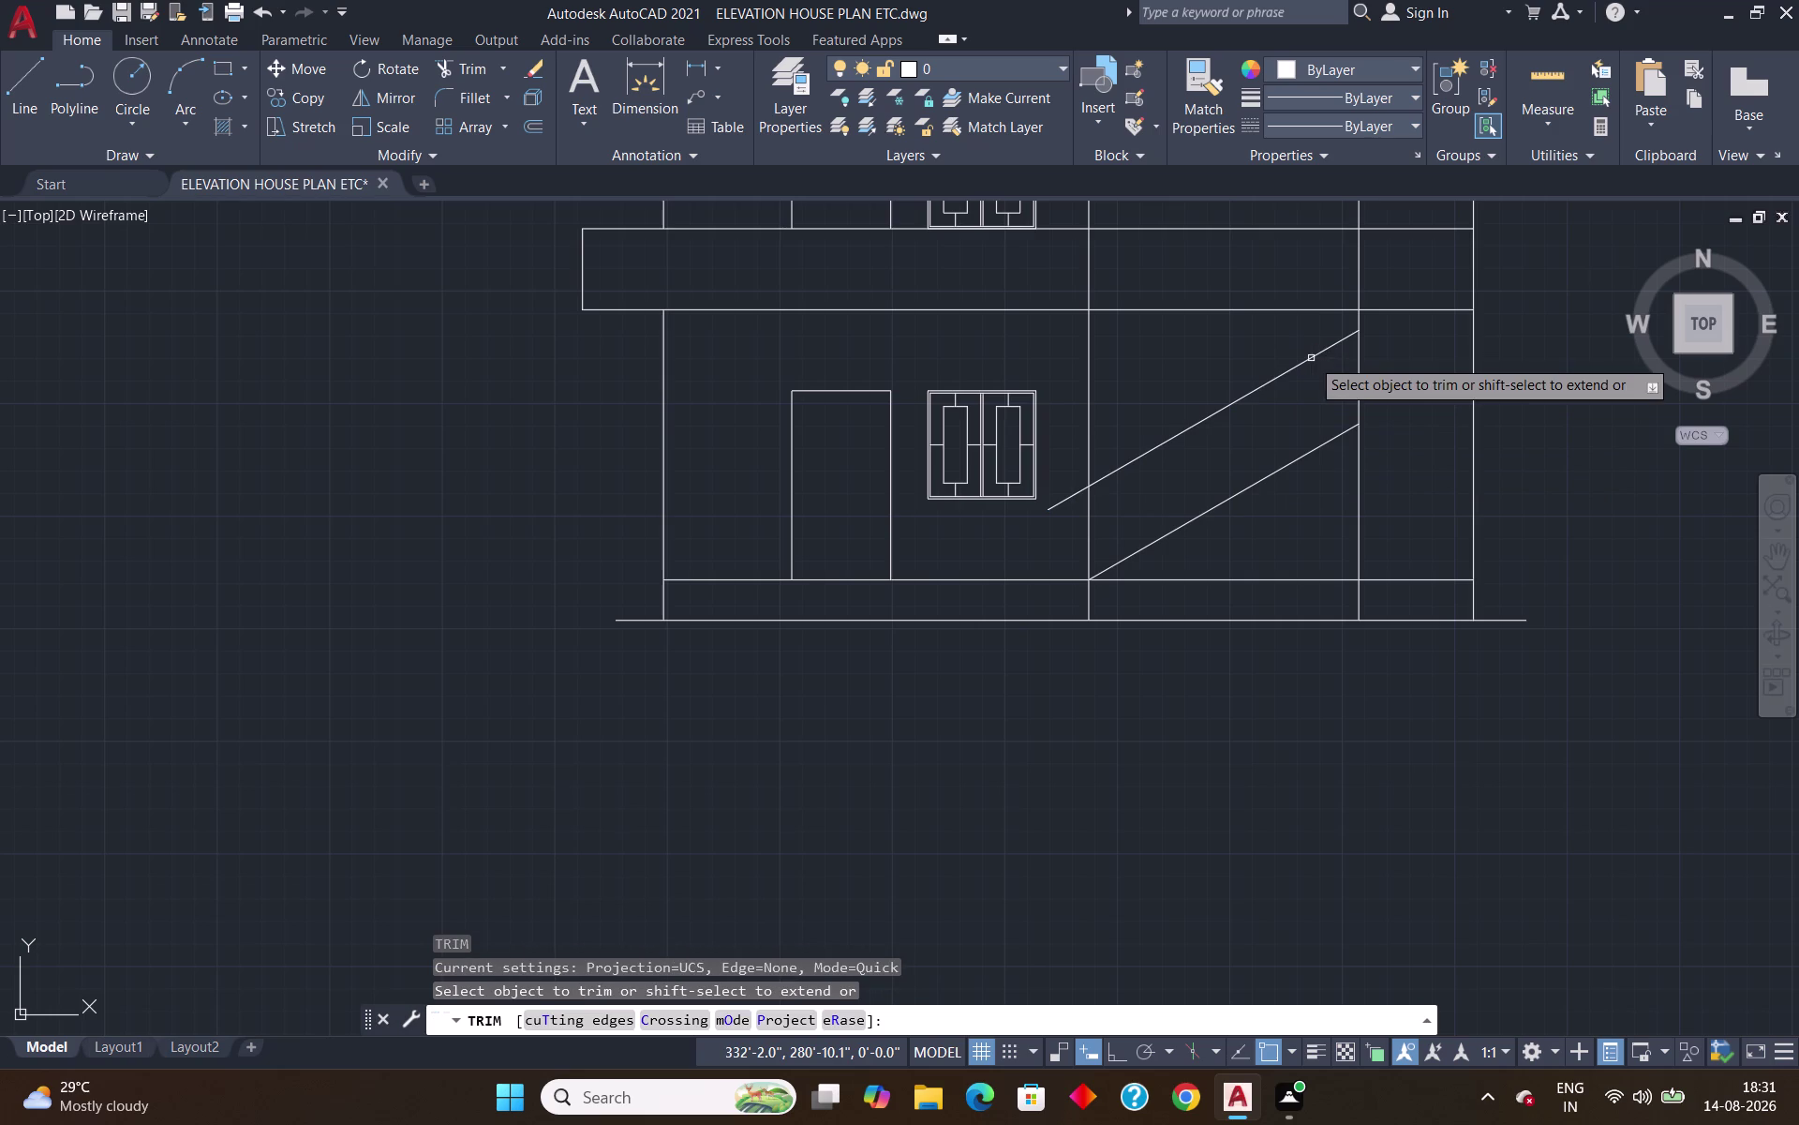
Trim the upper line's end past the wall, then trim away both sloped lines.
click(1076, 496)
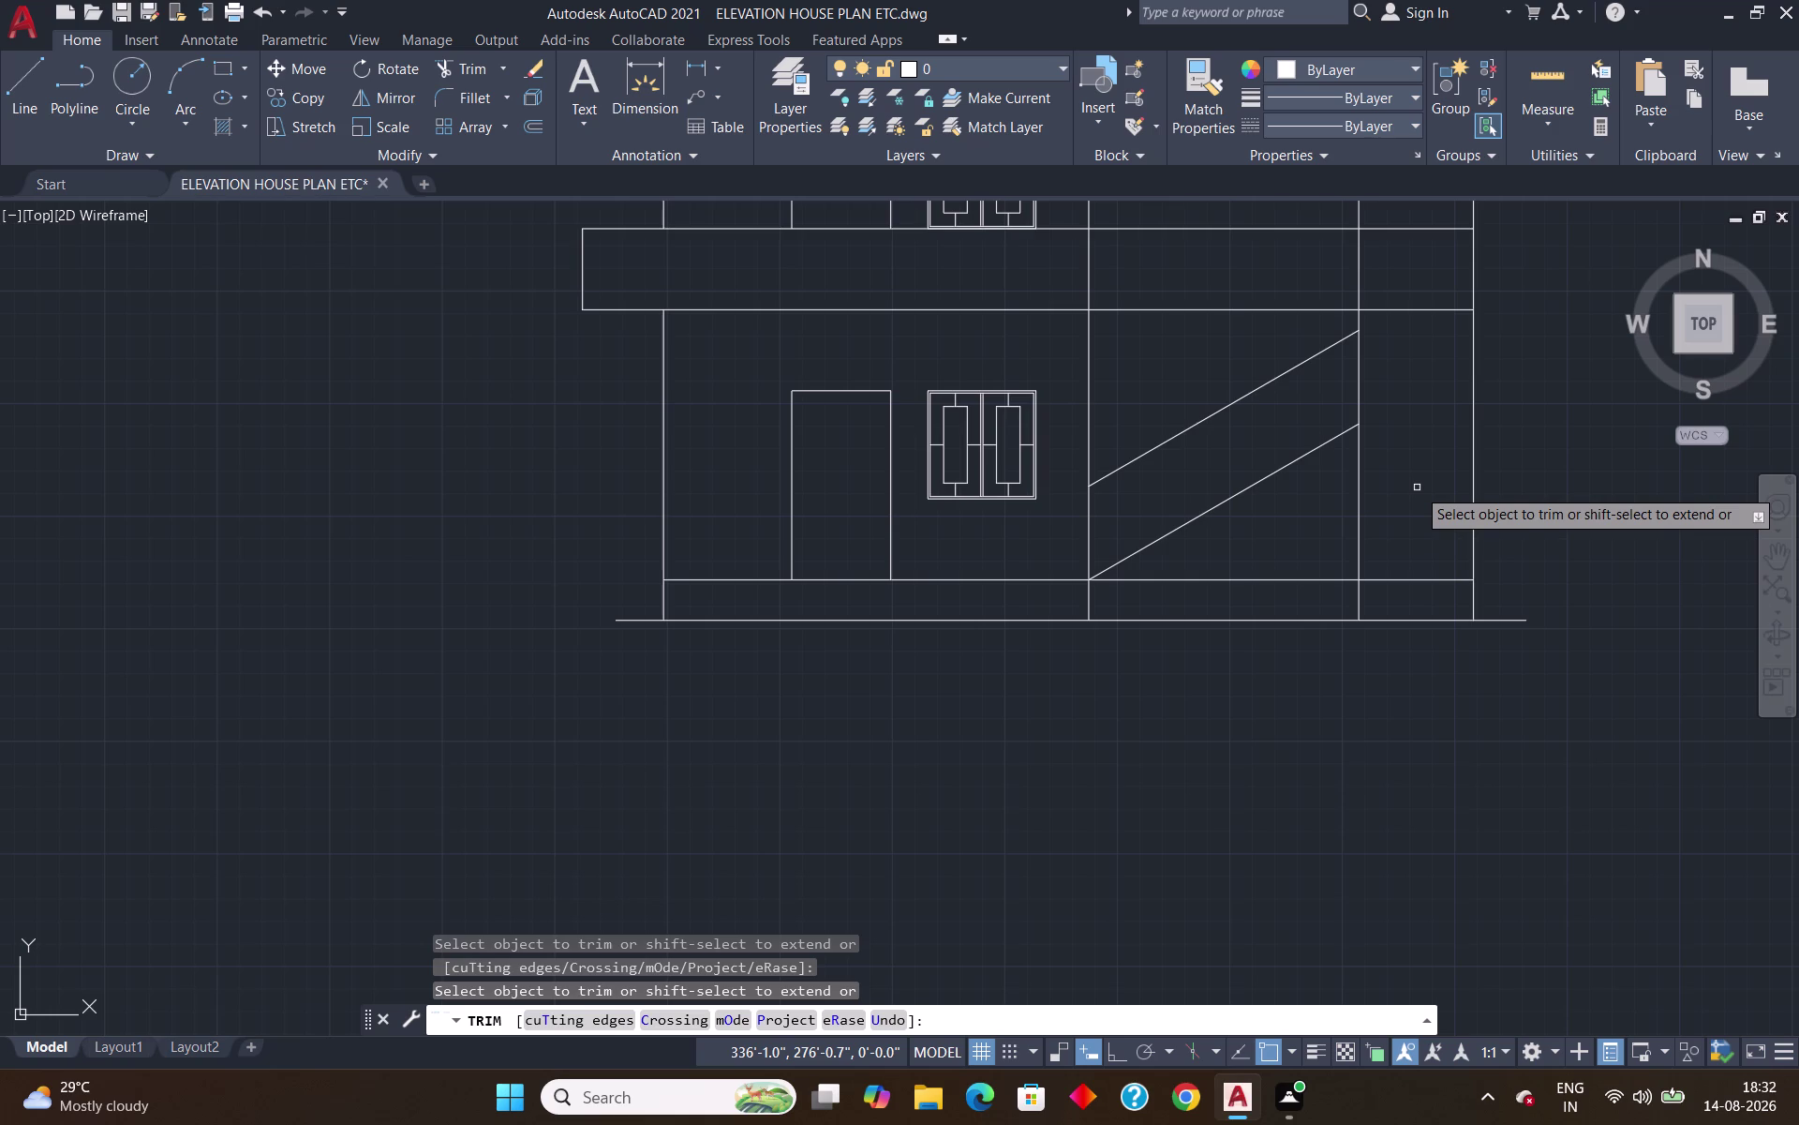
click(1224, 502)
click(1191, 430)
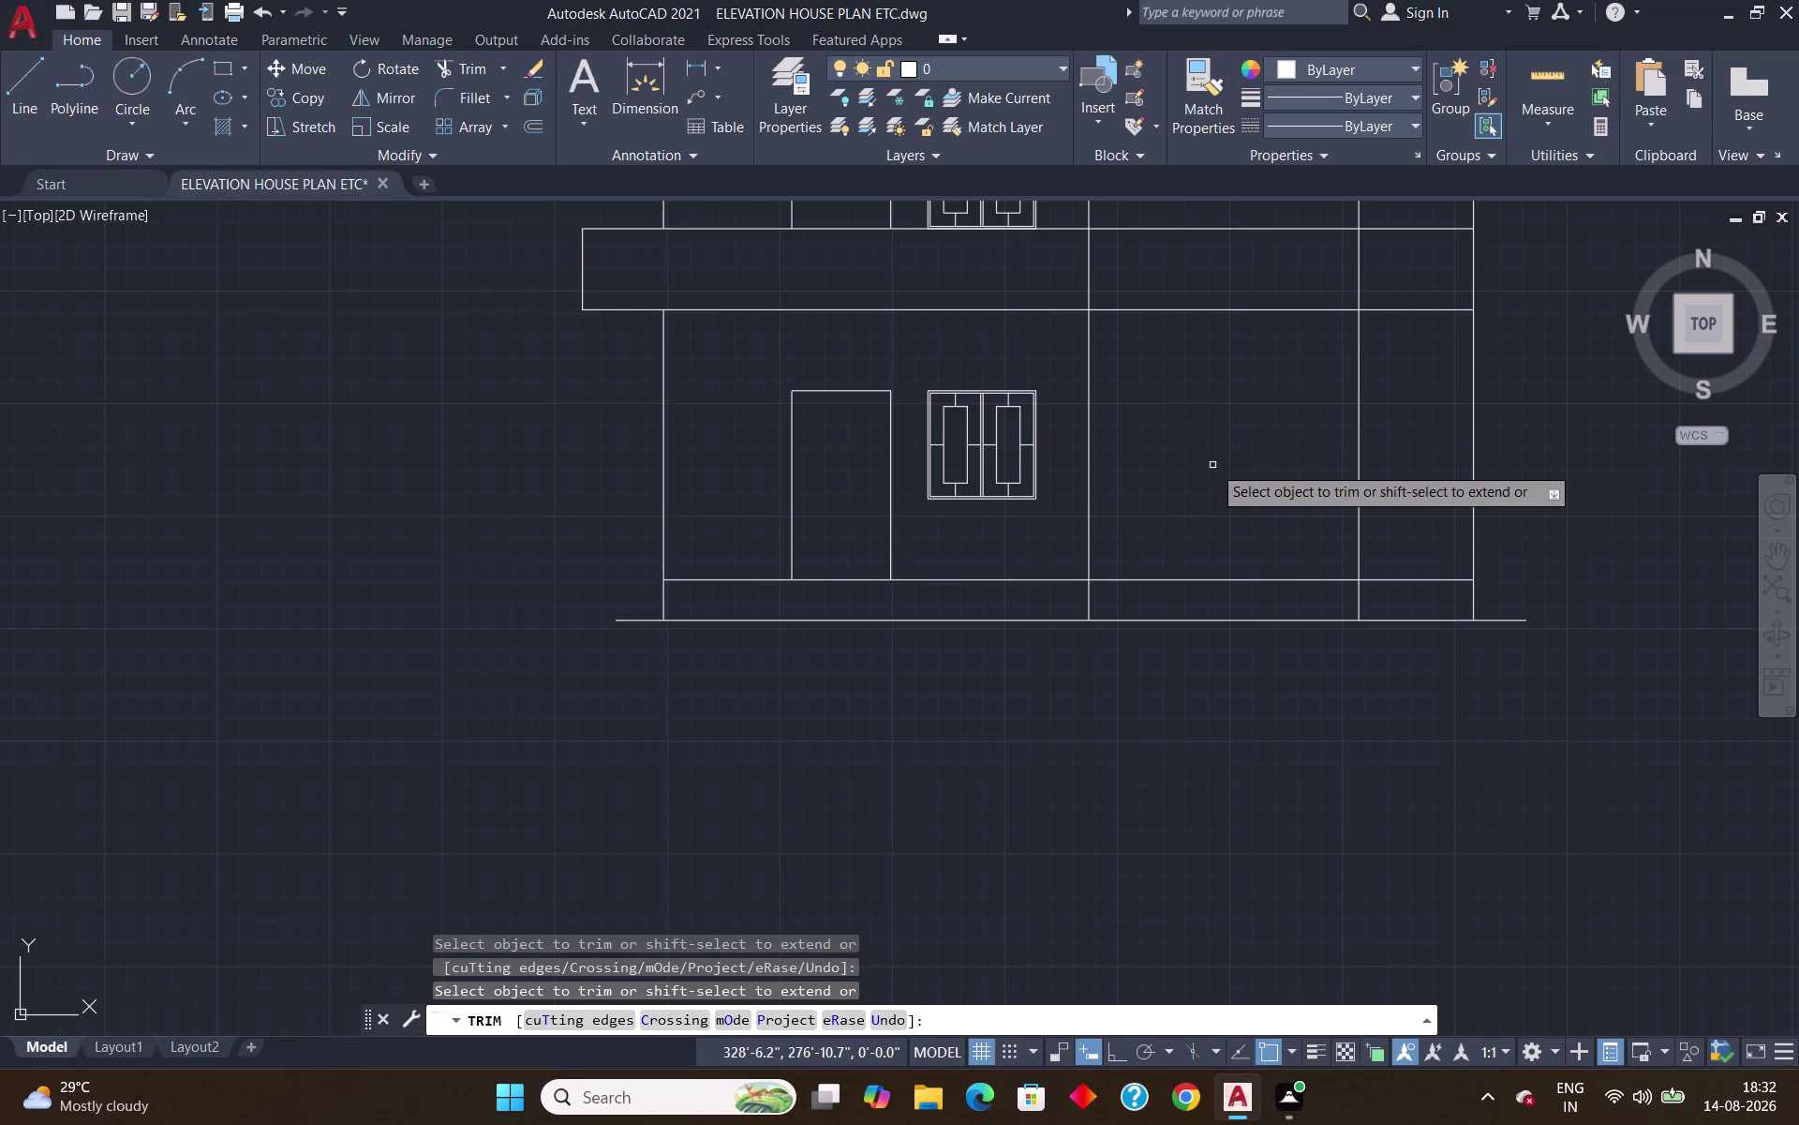
key(Escape)
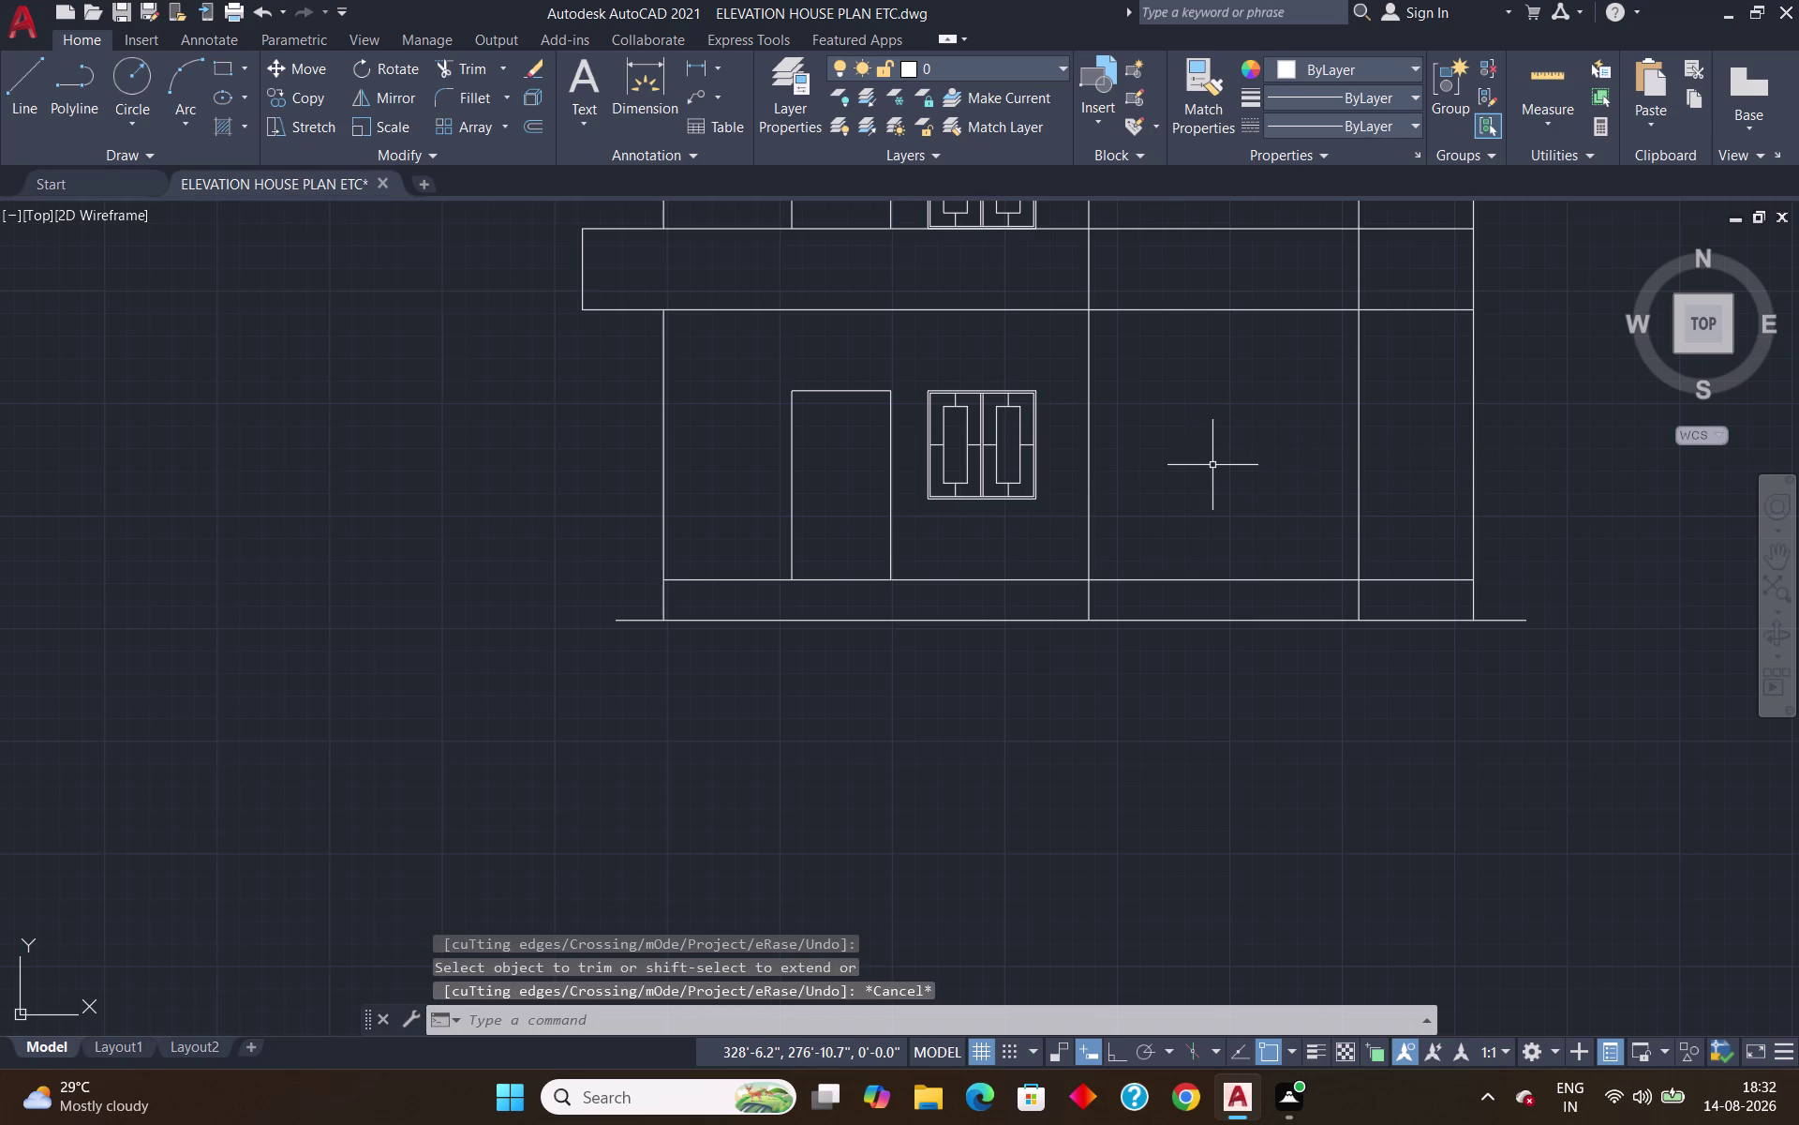
Start a line at the ground-floor wall corner with a 10' length entered.
key(l)
key(Return)
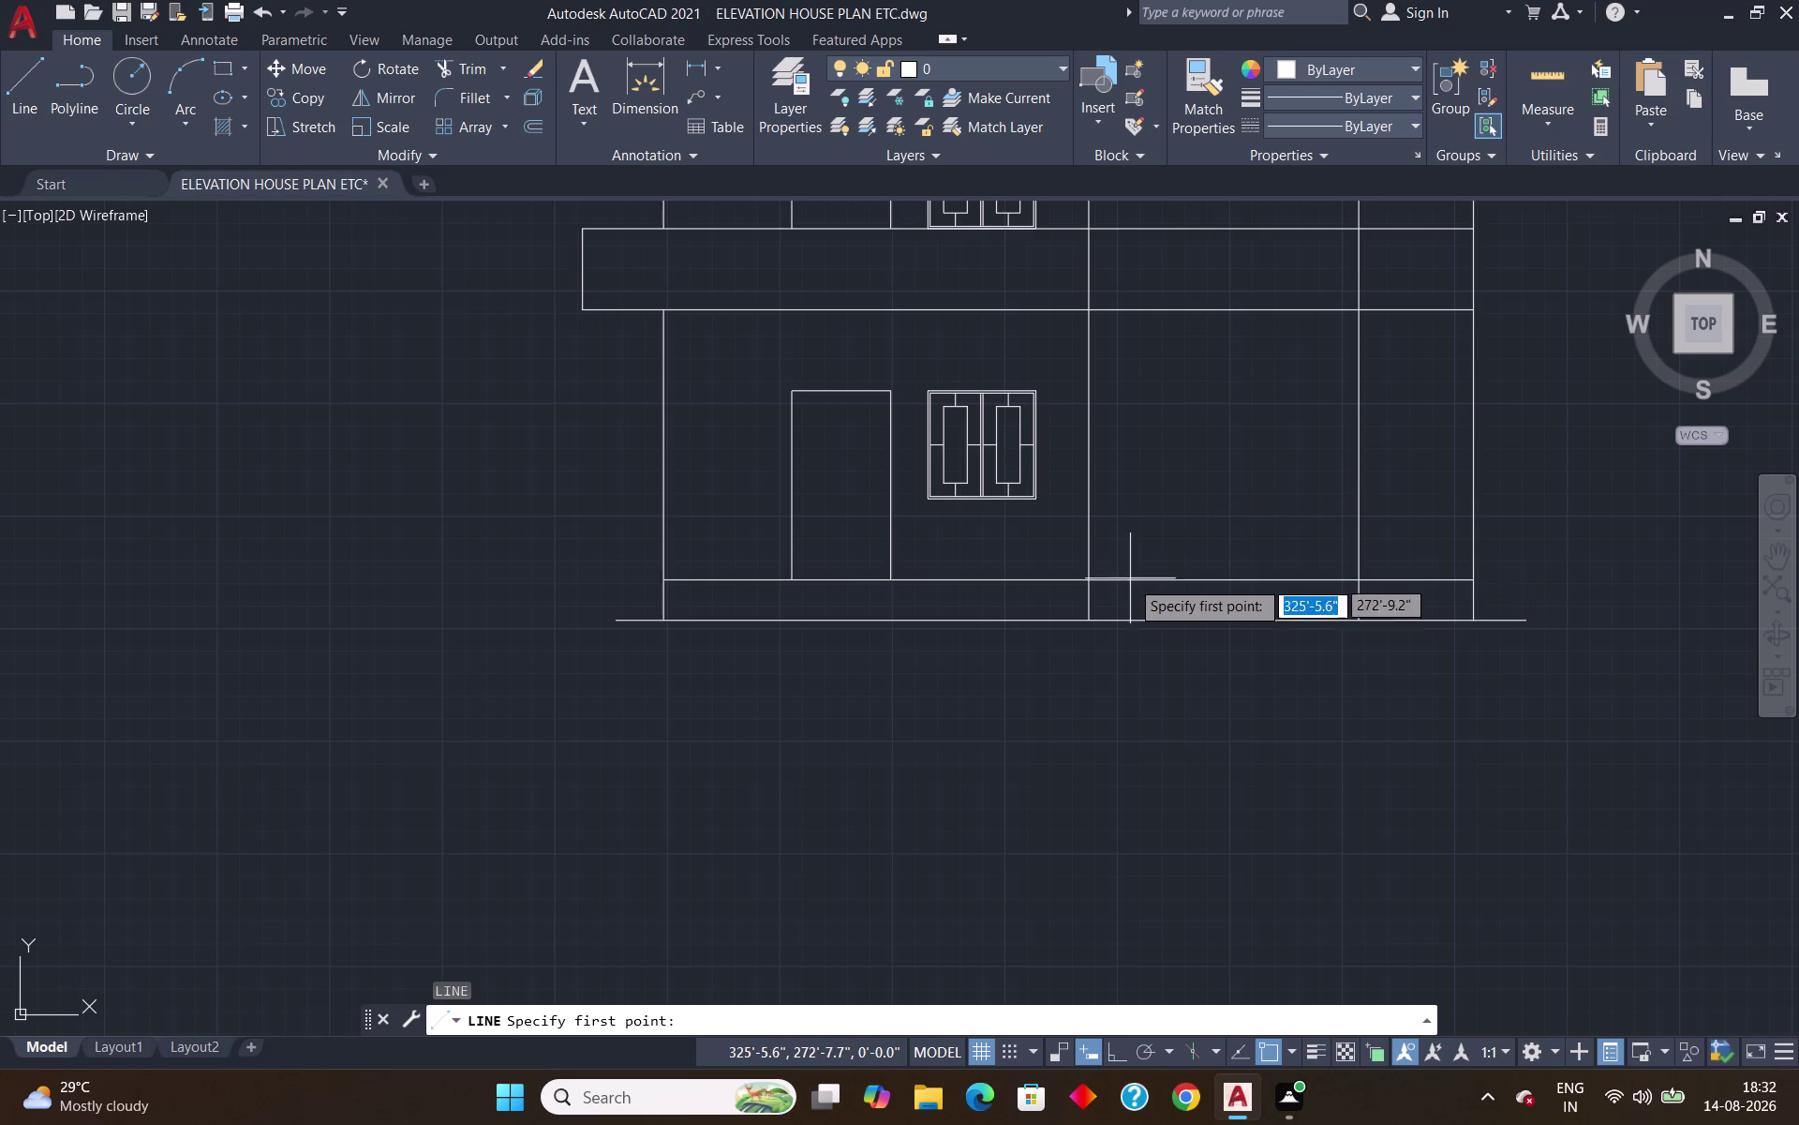
click(1090, 584)
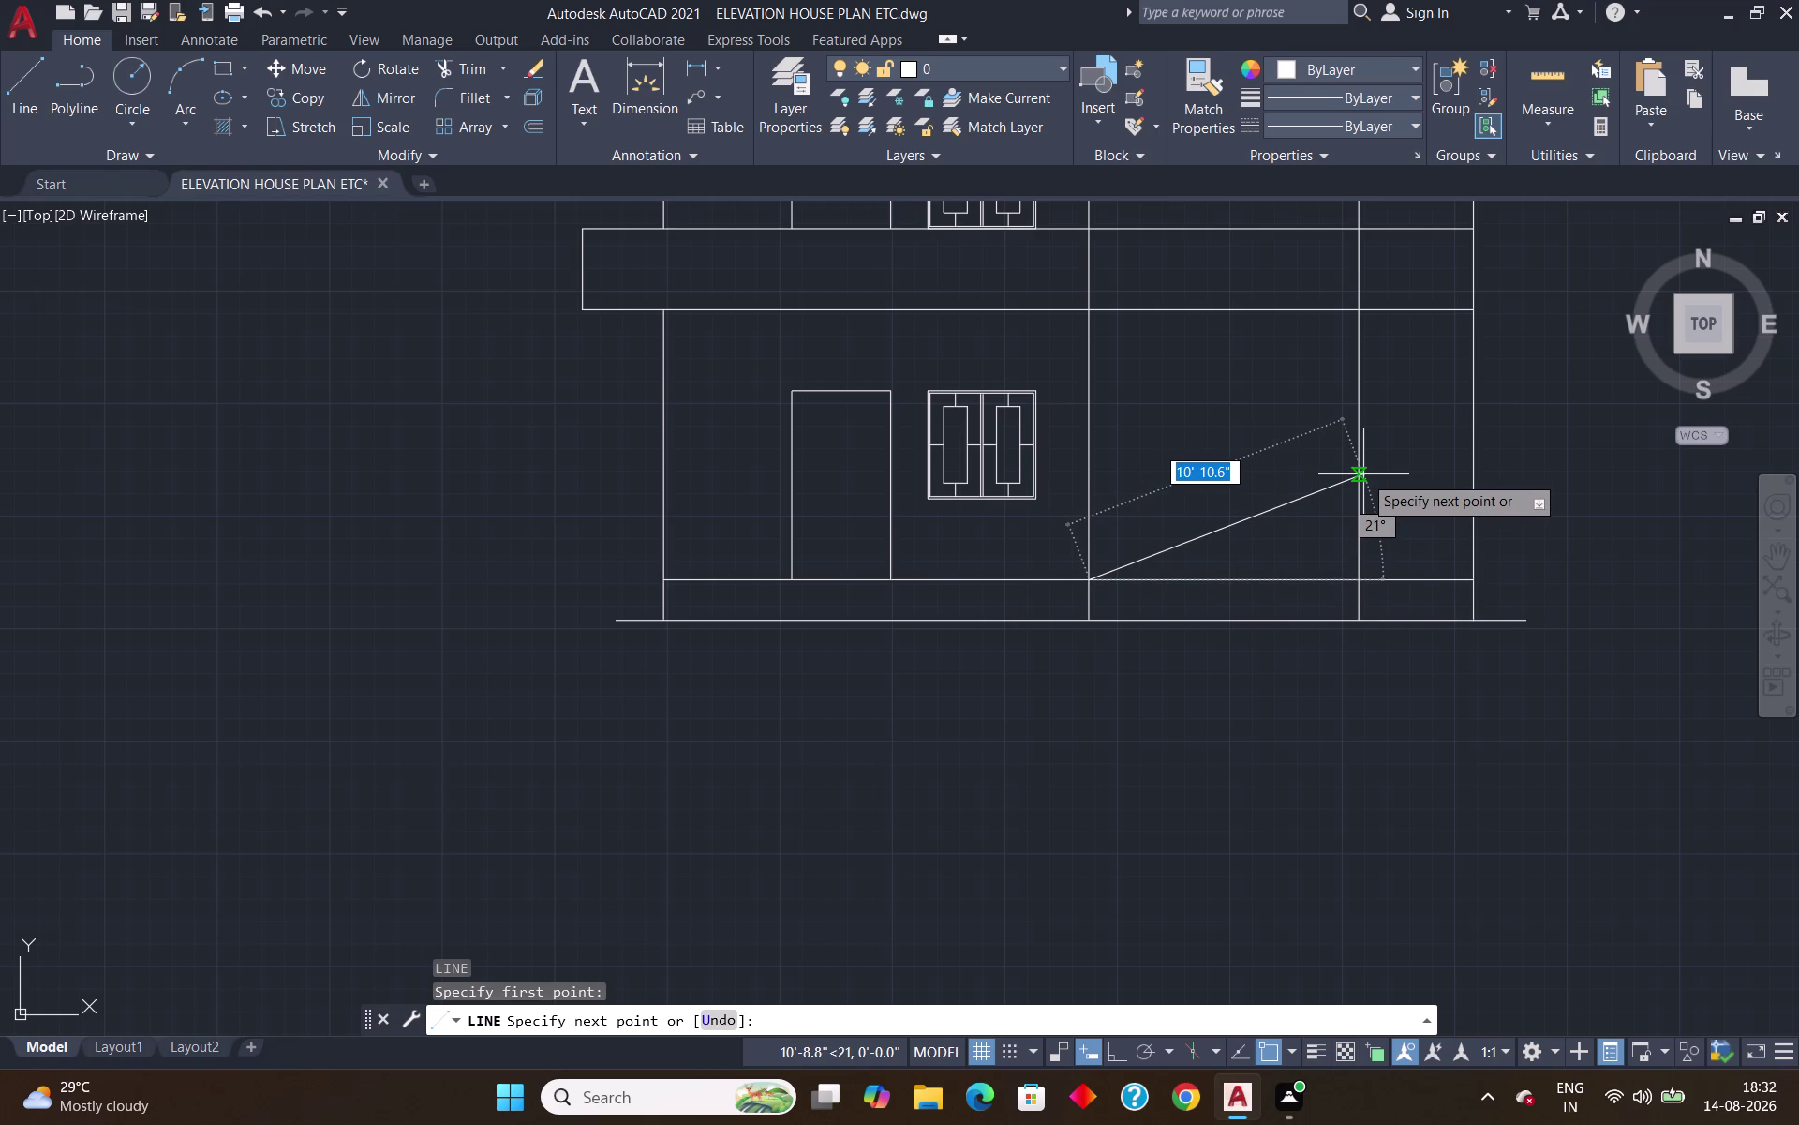
text(10')
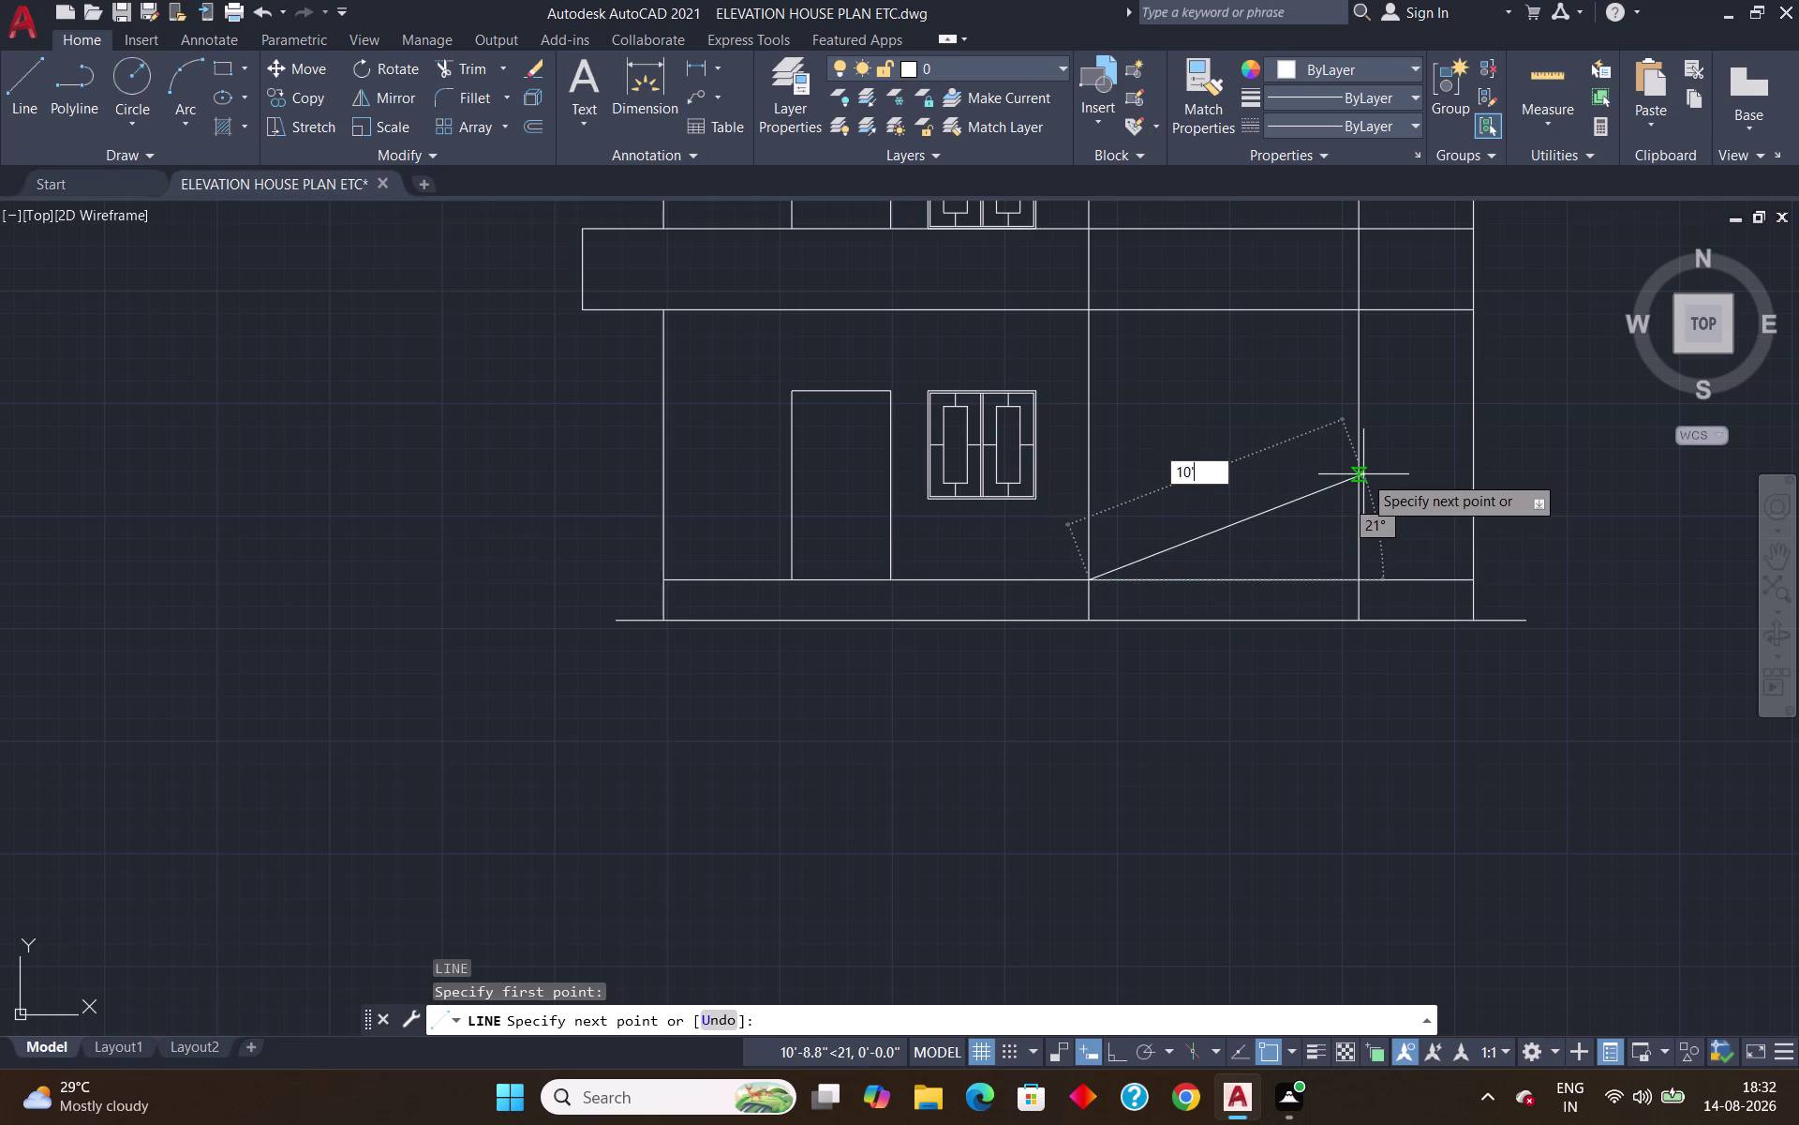
key(Tab)
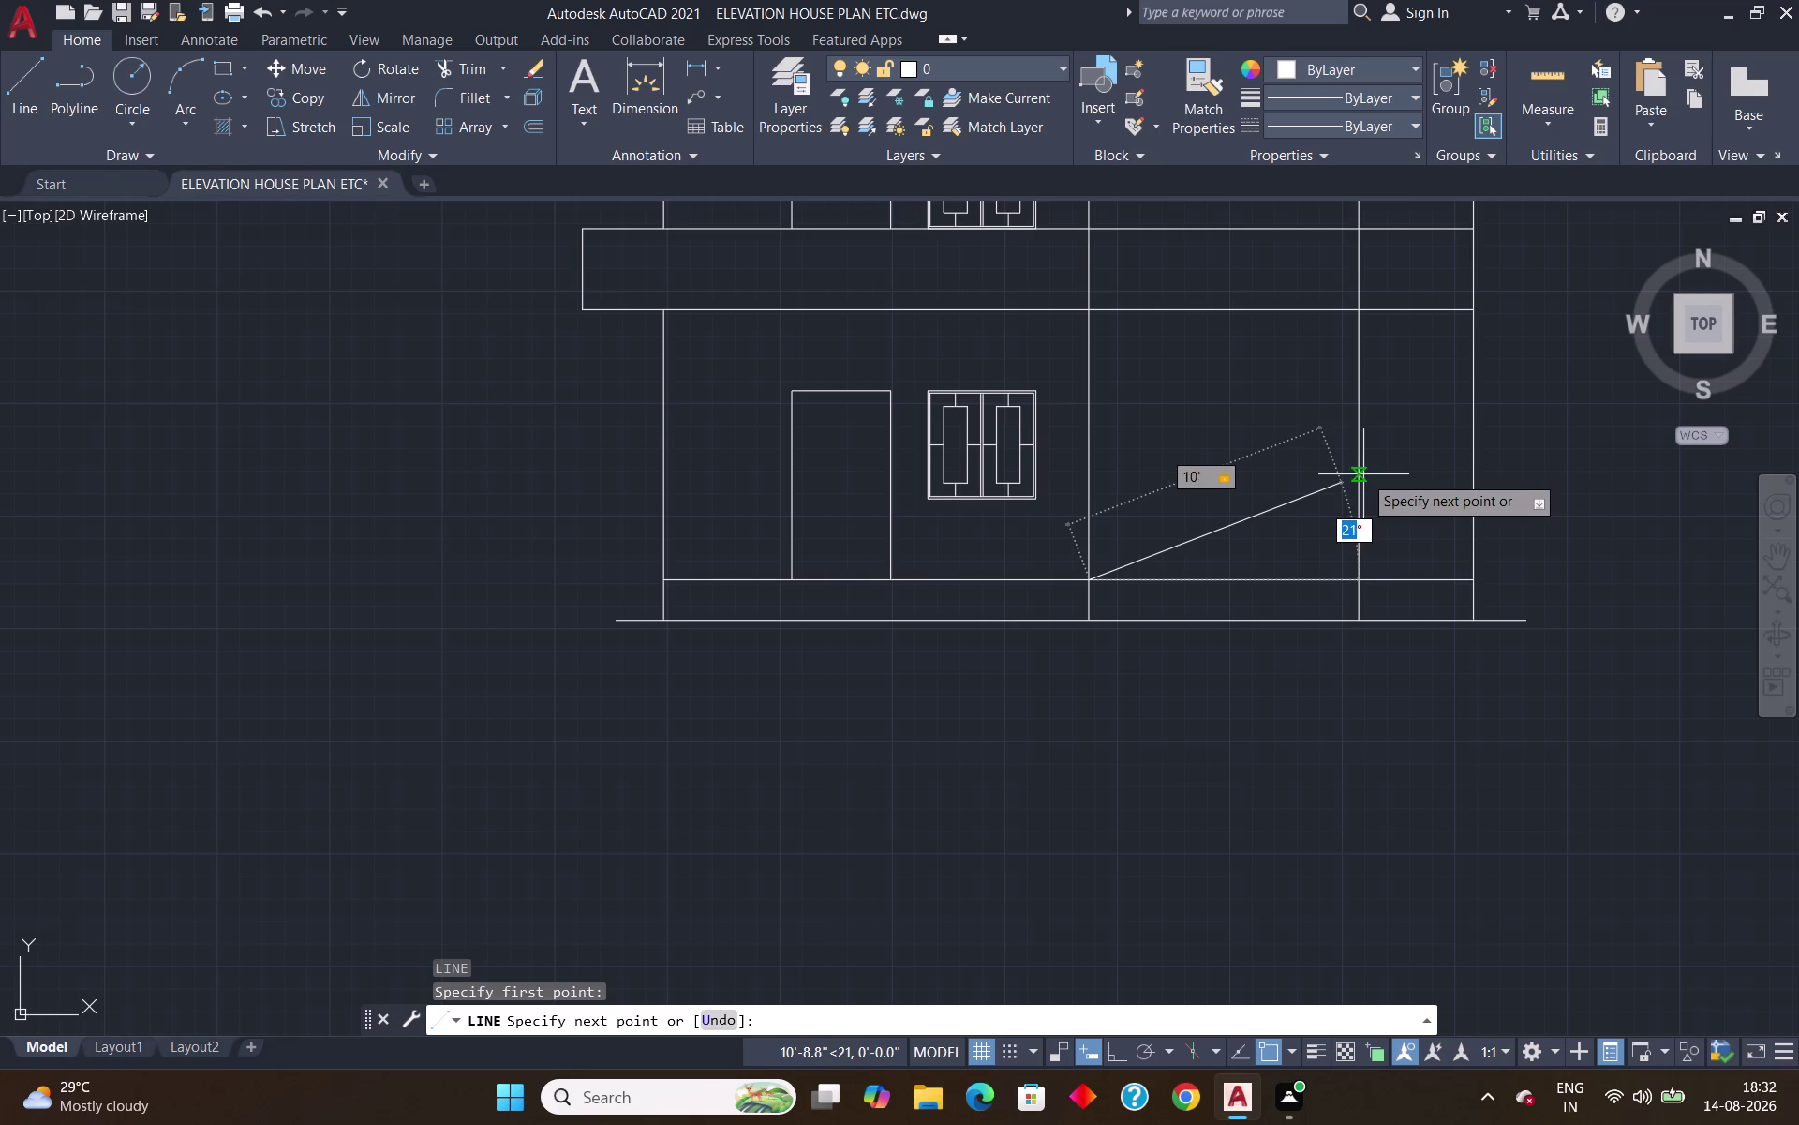